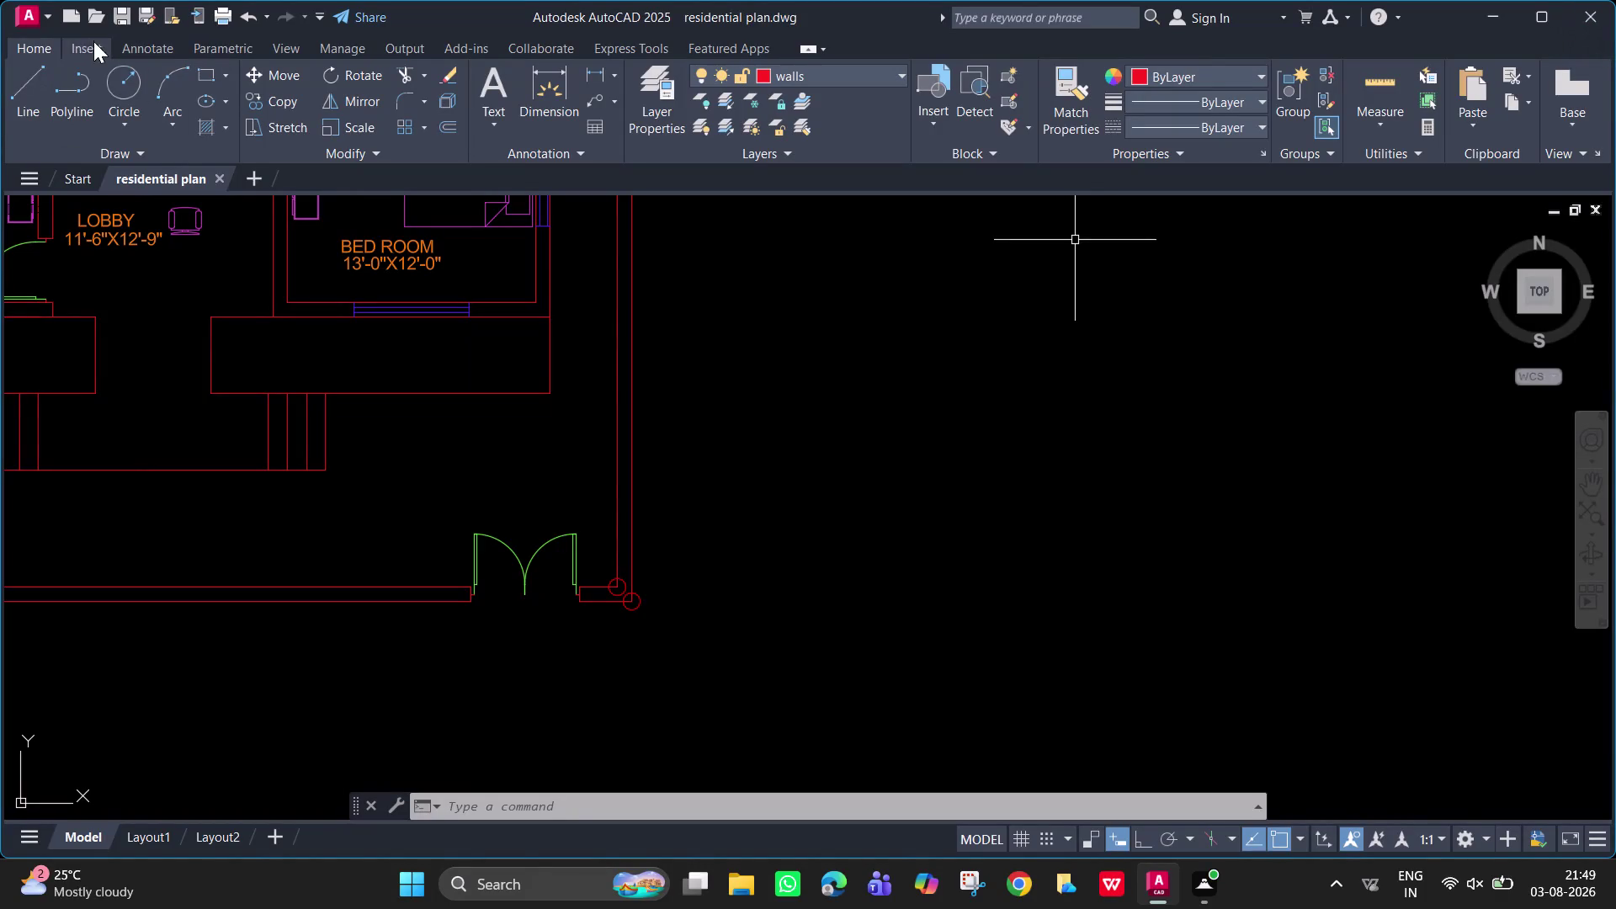
Open the 'residential plan' drawing again as a read-only copy in a new tab.
click(52, 21)
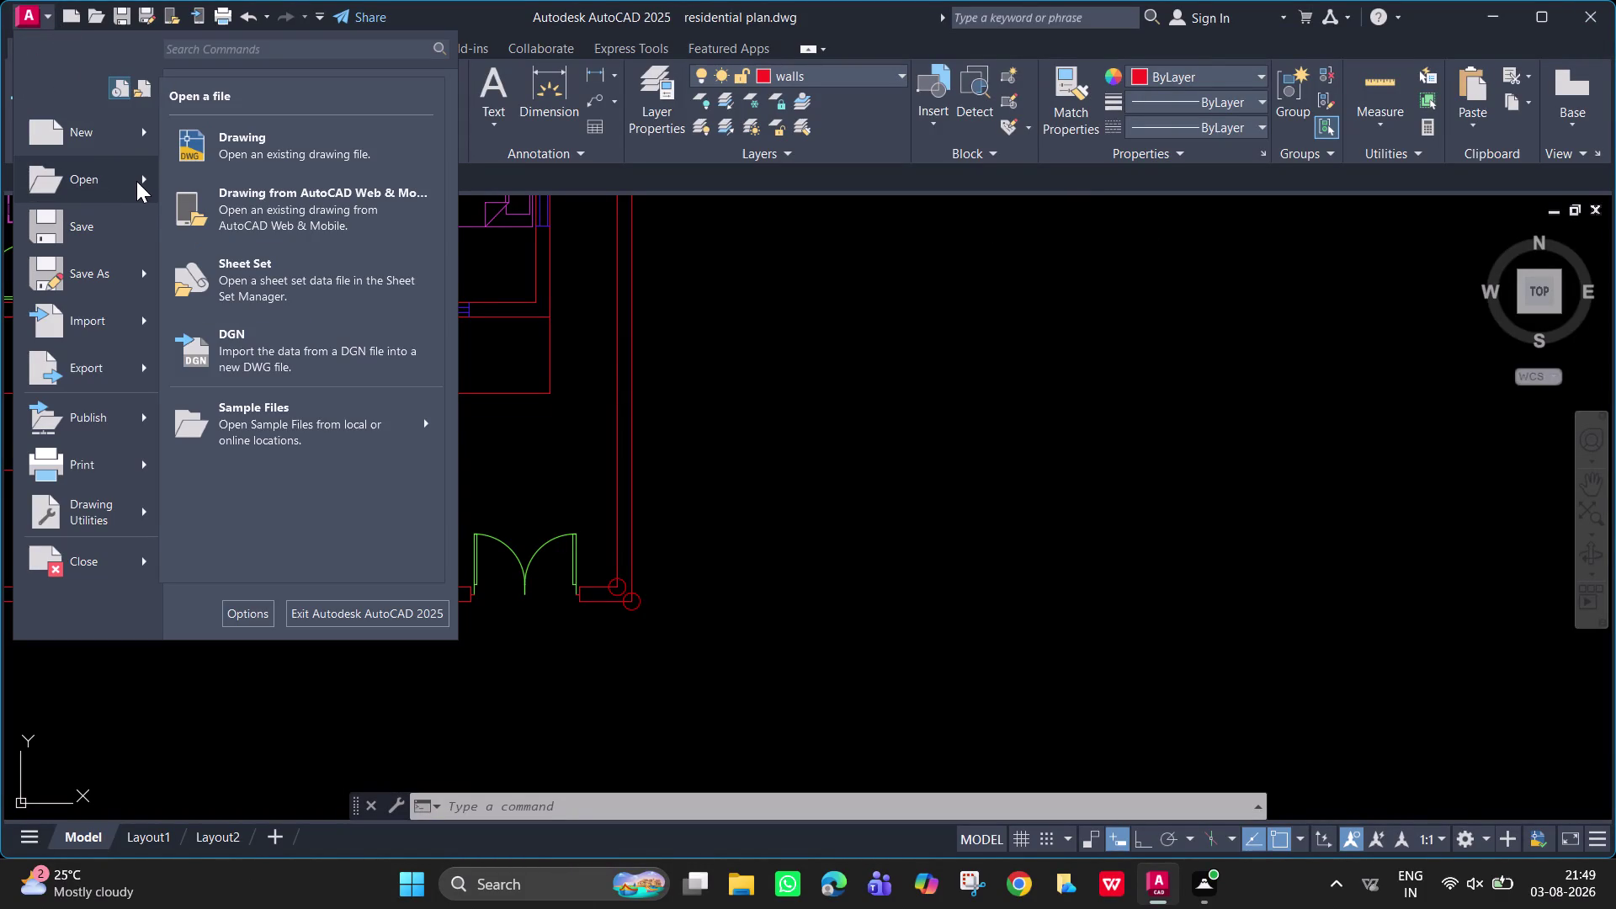
click(207, 139)
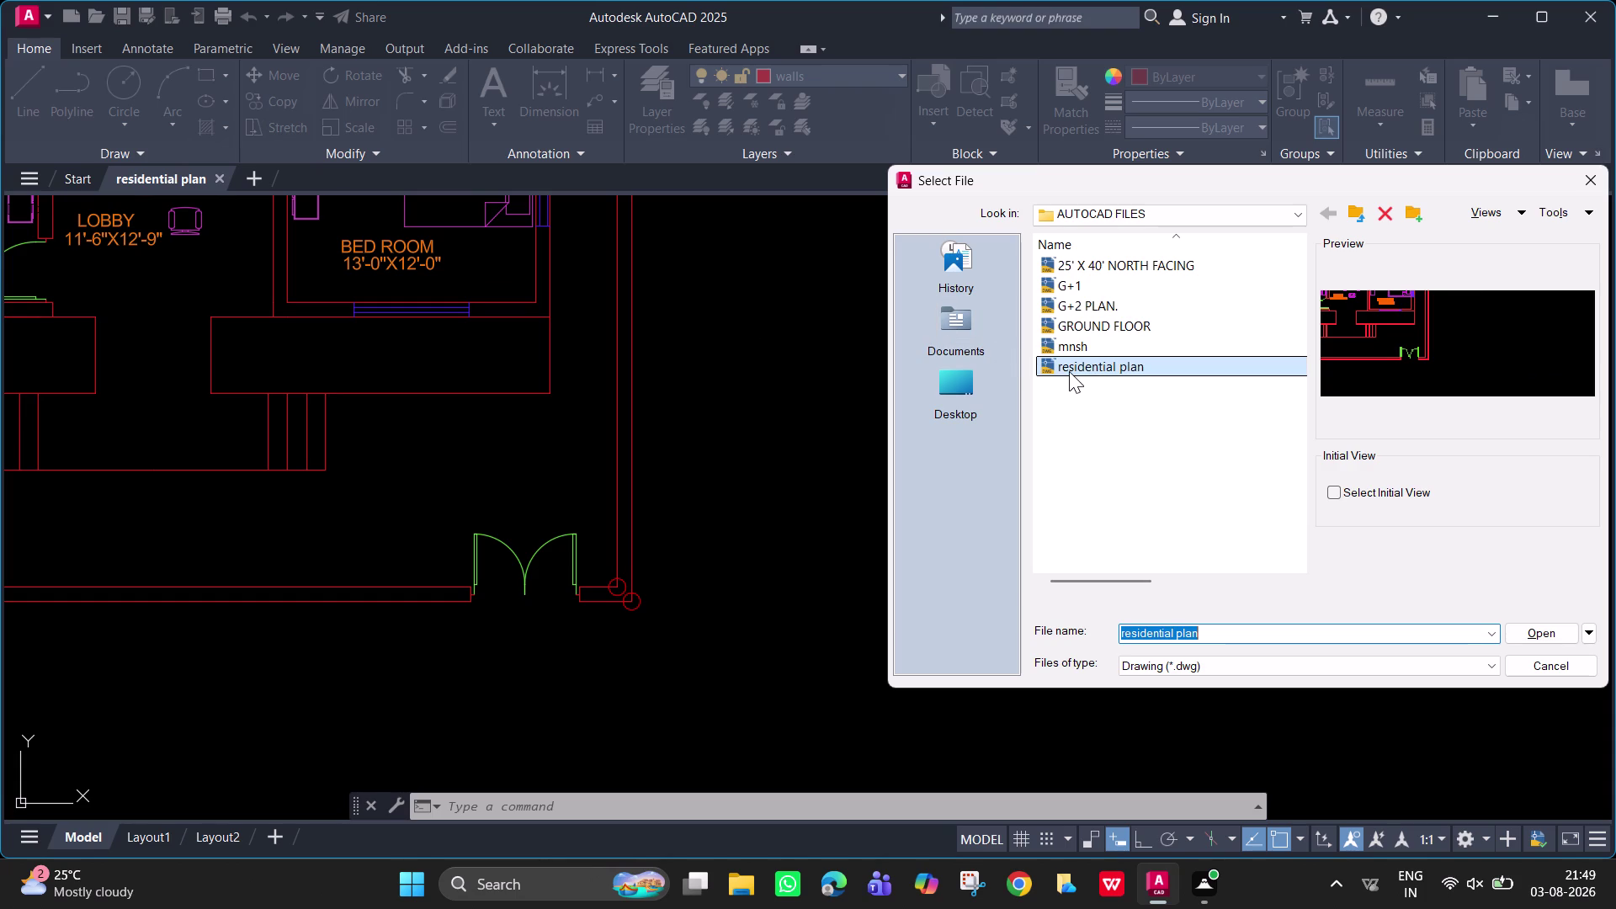
double_click(1069, 371)
click(913, 511)
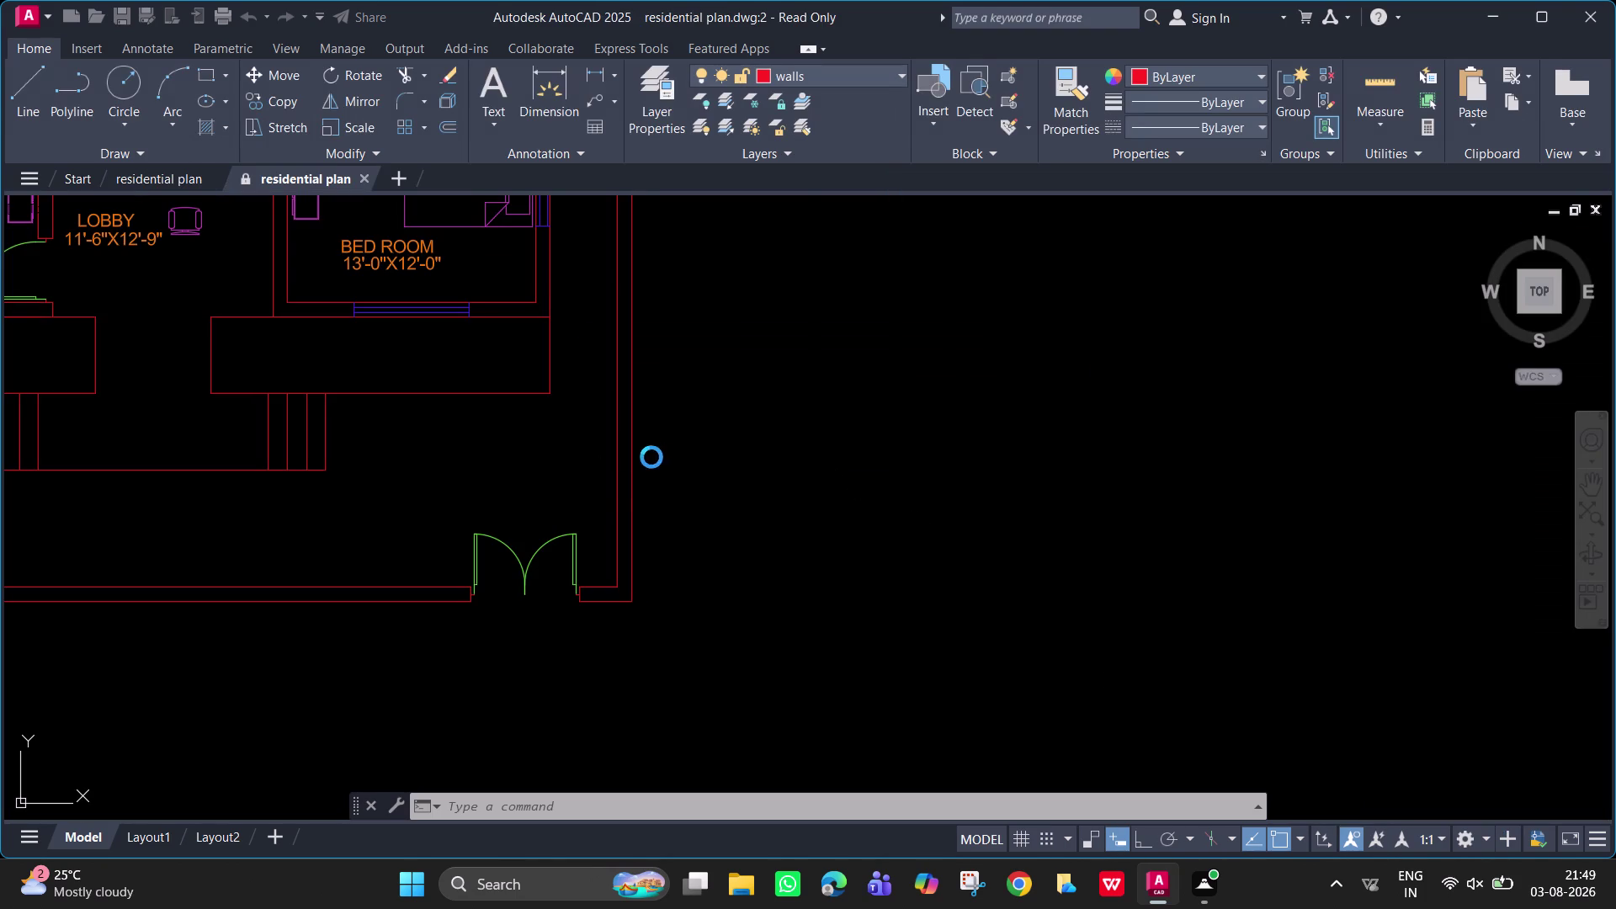
Zoom and pan to frame the three 12'-0"x8'-3" ROOM spaces at the plan's top.
scroll(down, 3)
middle_drag(557, 497, 722, 710)
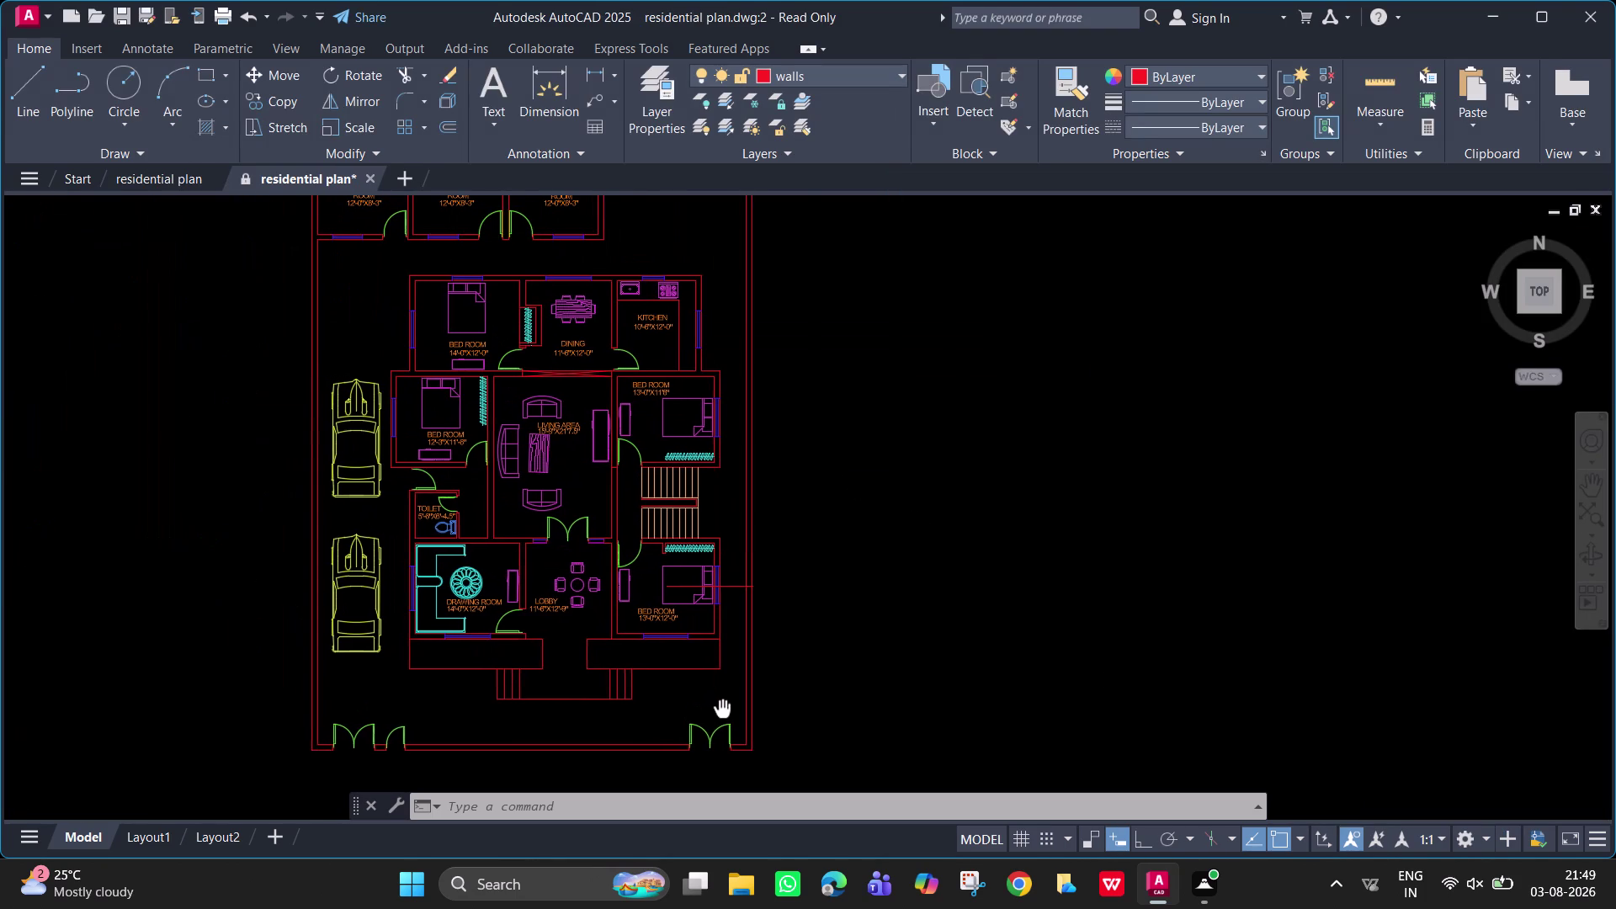
middle_drag(722, 710, 727, 743)
middle_drag(669, 623, 648, 573)
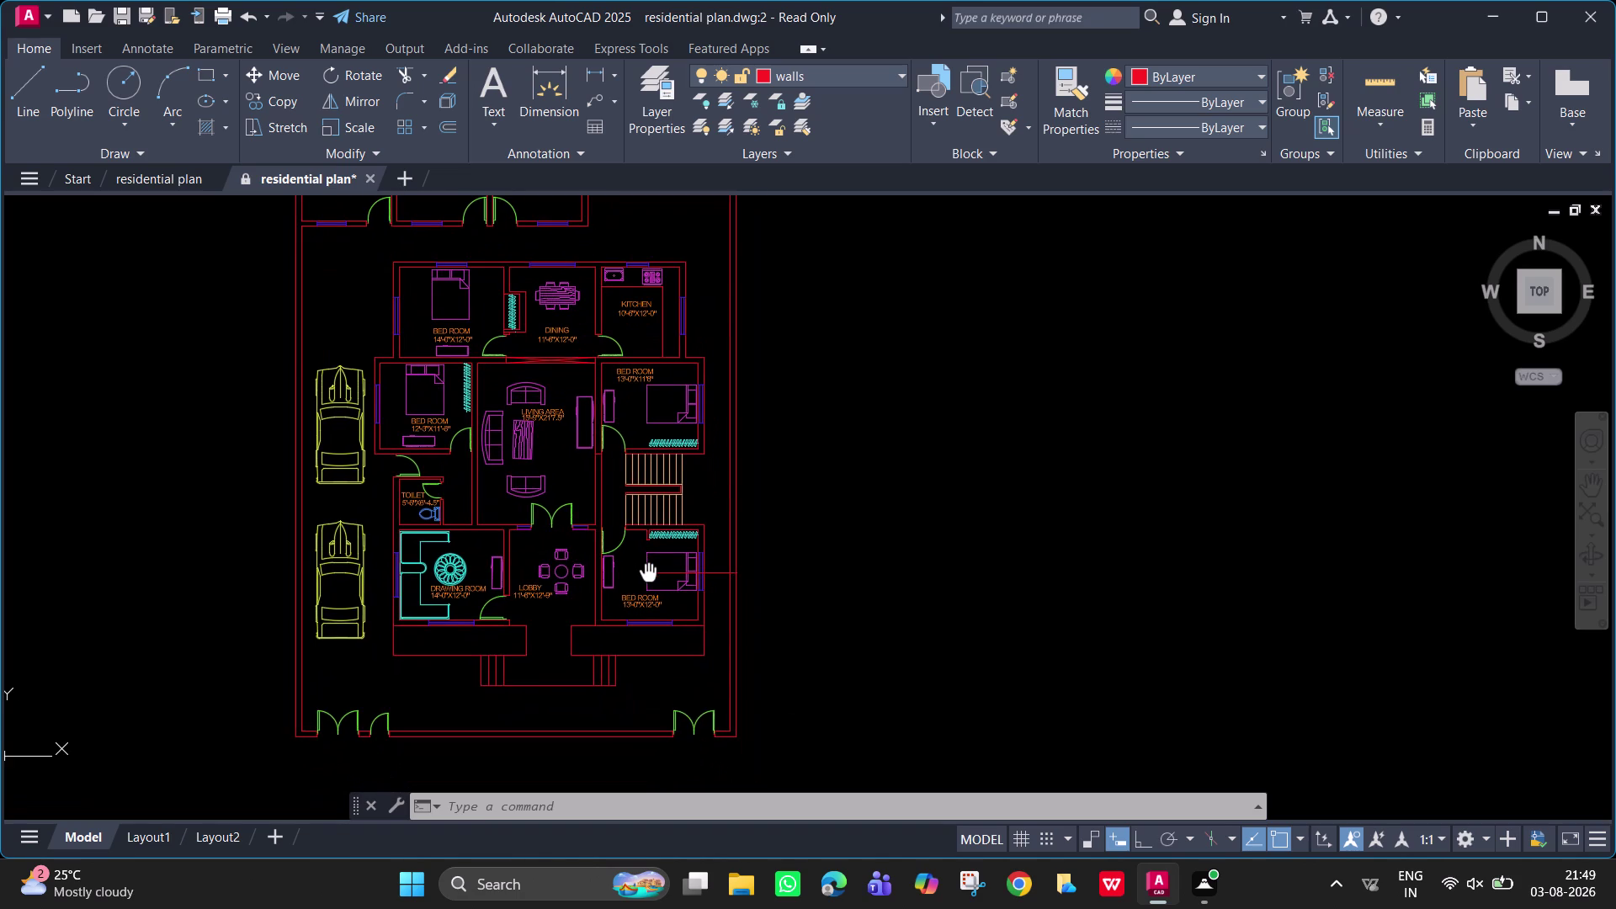
middle_drag(648, 573, 782, 716)
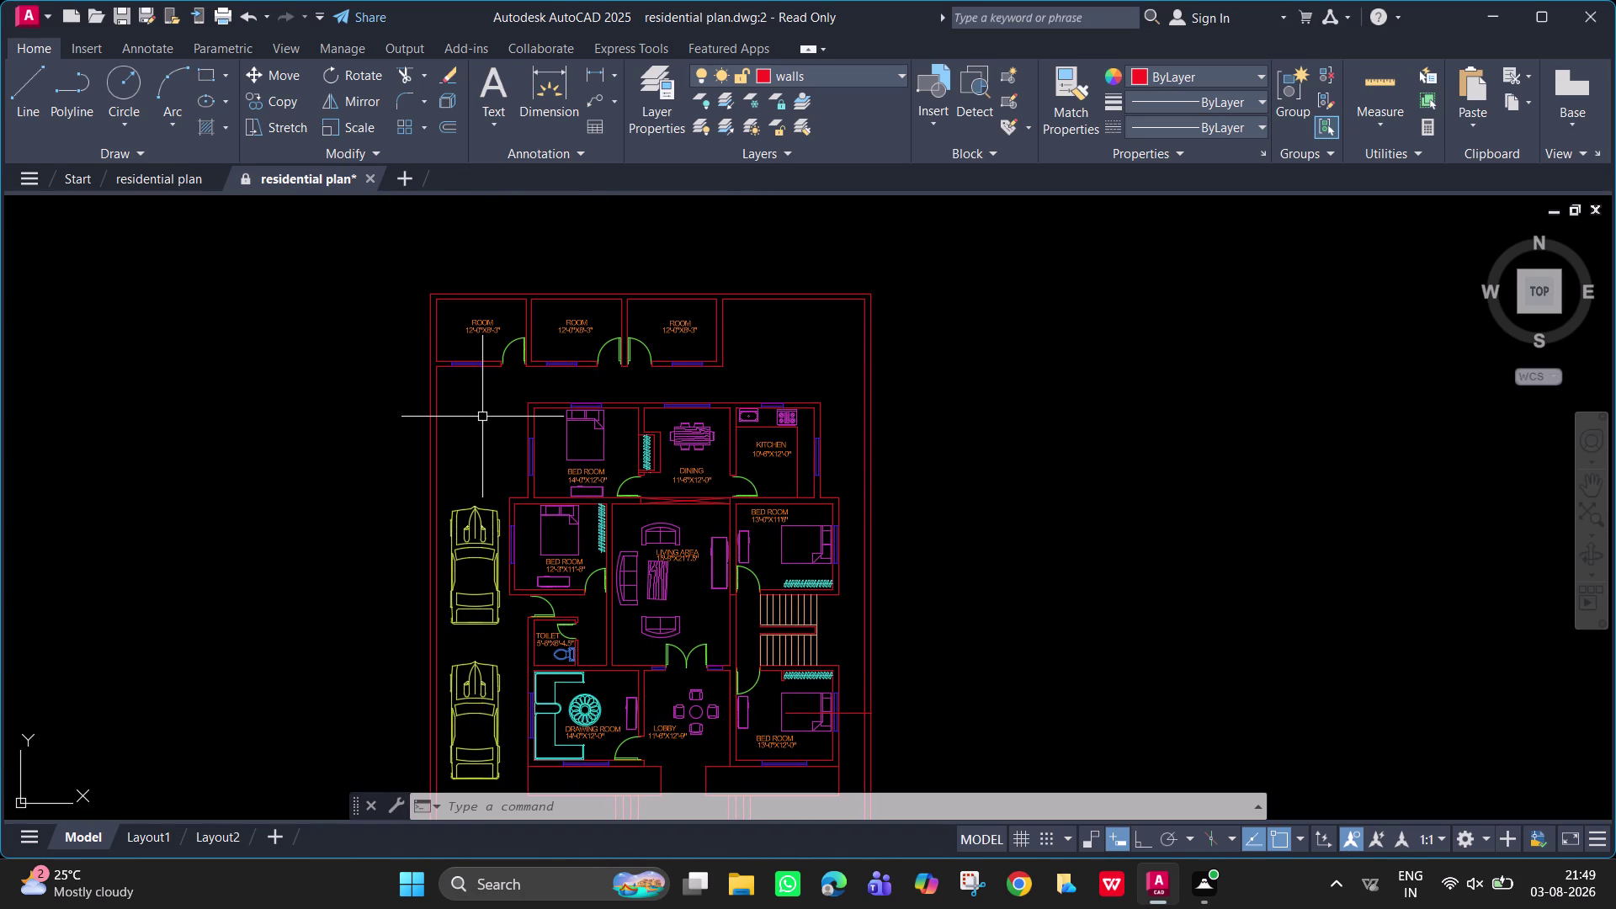
middle_drag(529, 391, 468, 236)
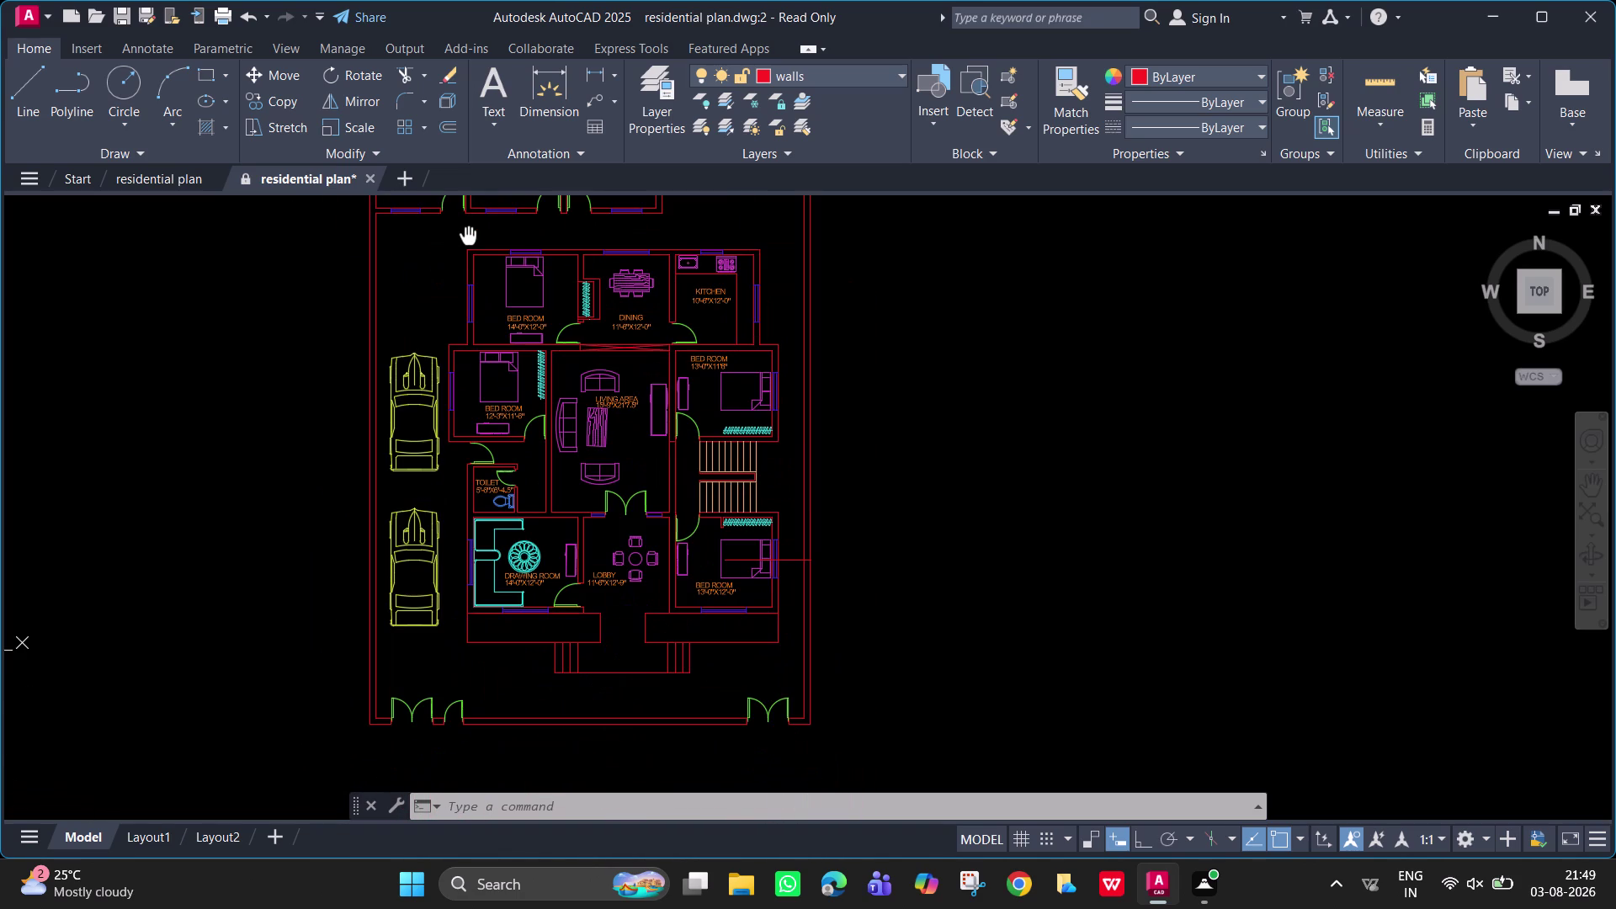
middle_drag(468, 236, 636, 468)
scroll(up, 3)
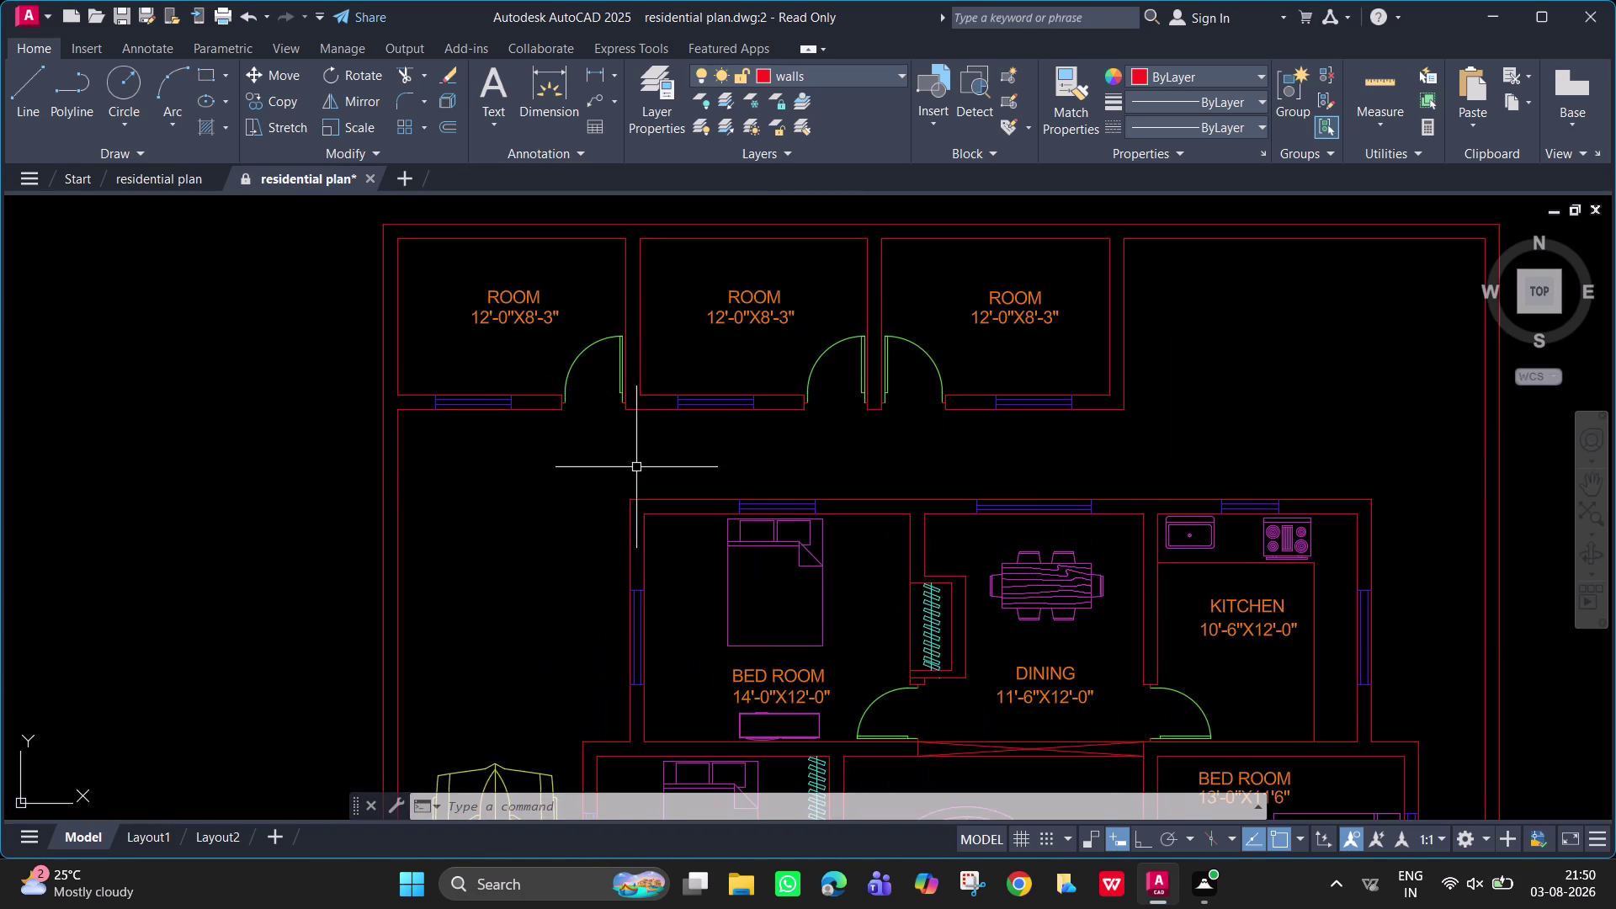
middle_drag(636, 467, 698, 498)
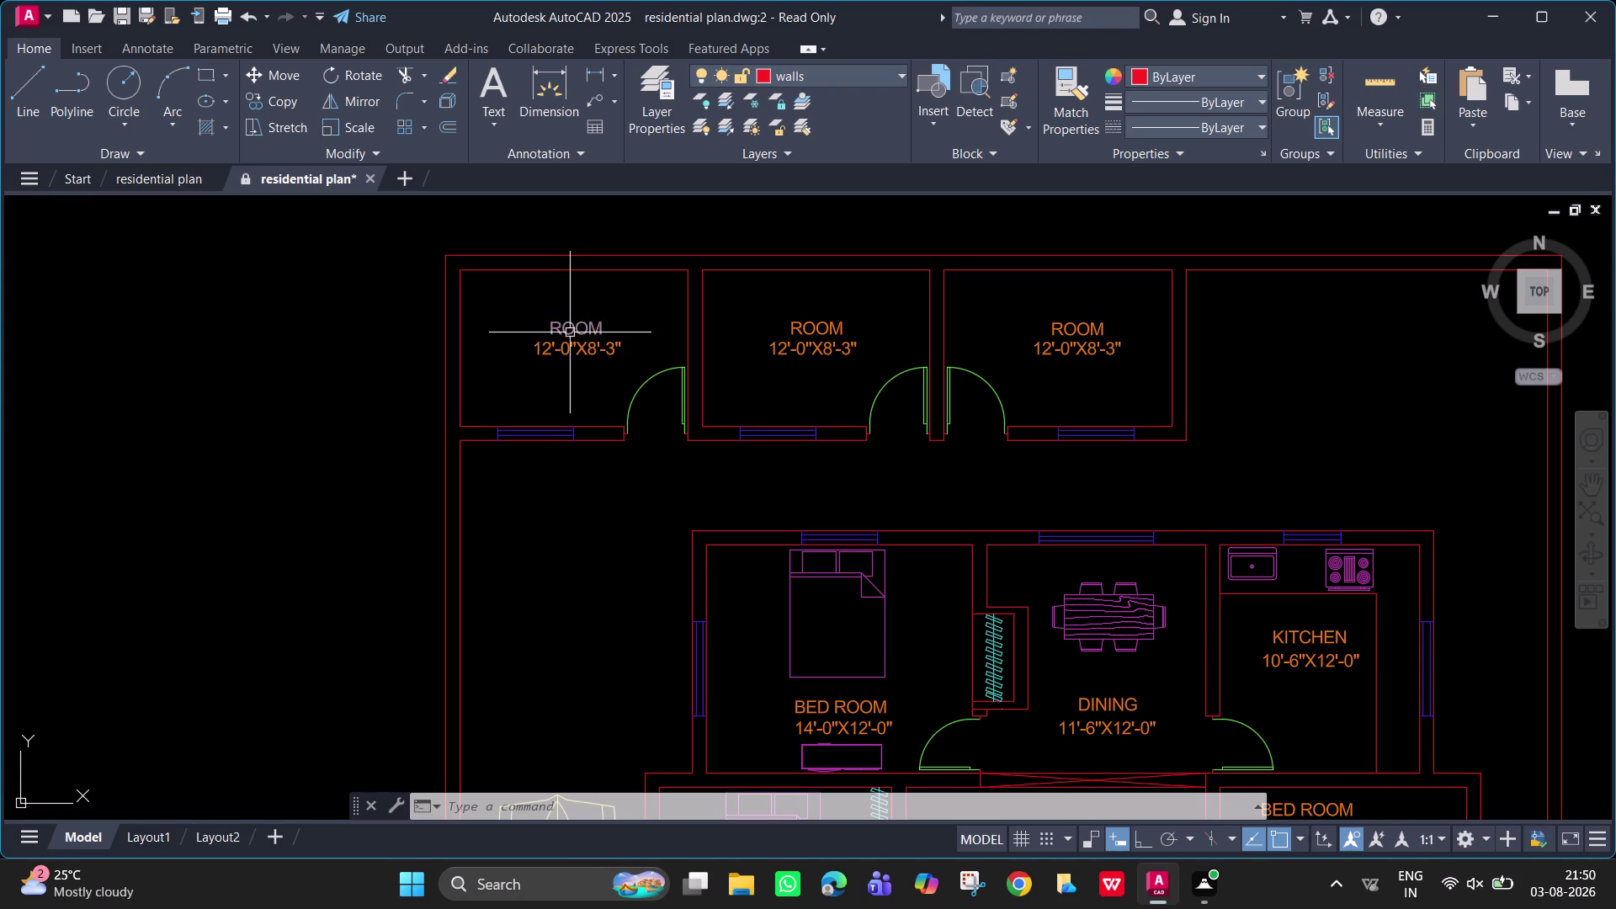
Copy the top-left ROOM label to a spot left of the top rooms.
click(572, 333)
text(CO)
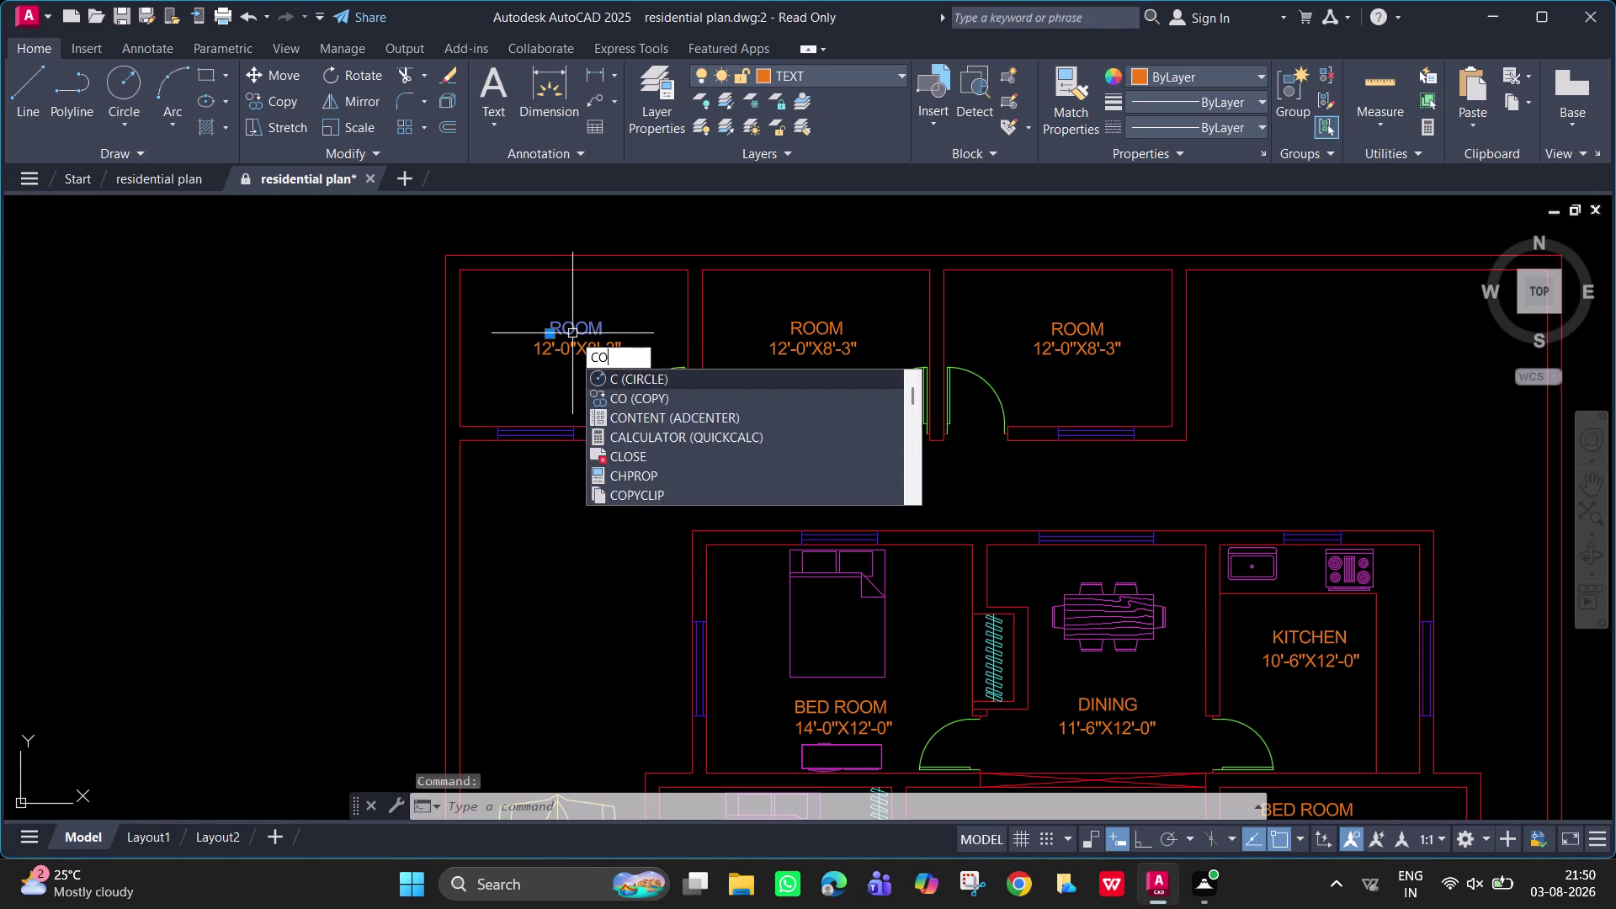
key(space)
click(572, 333)
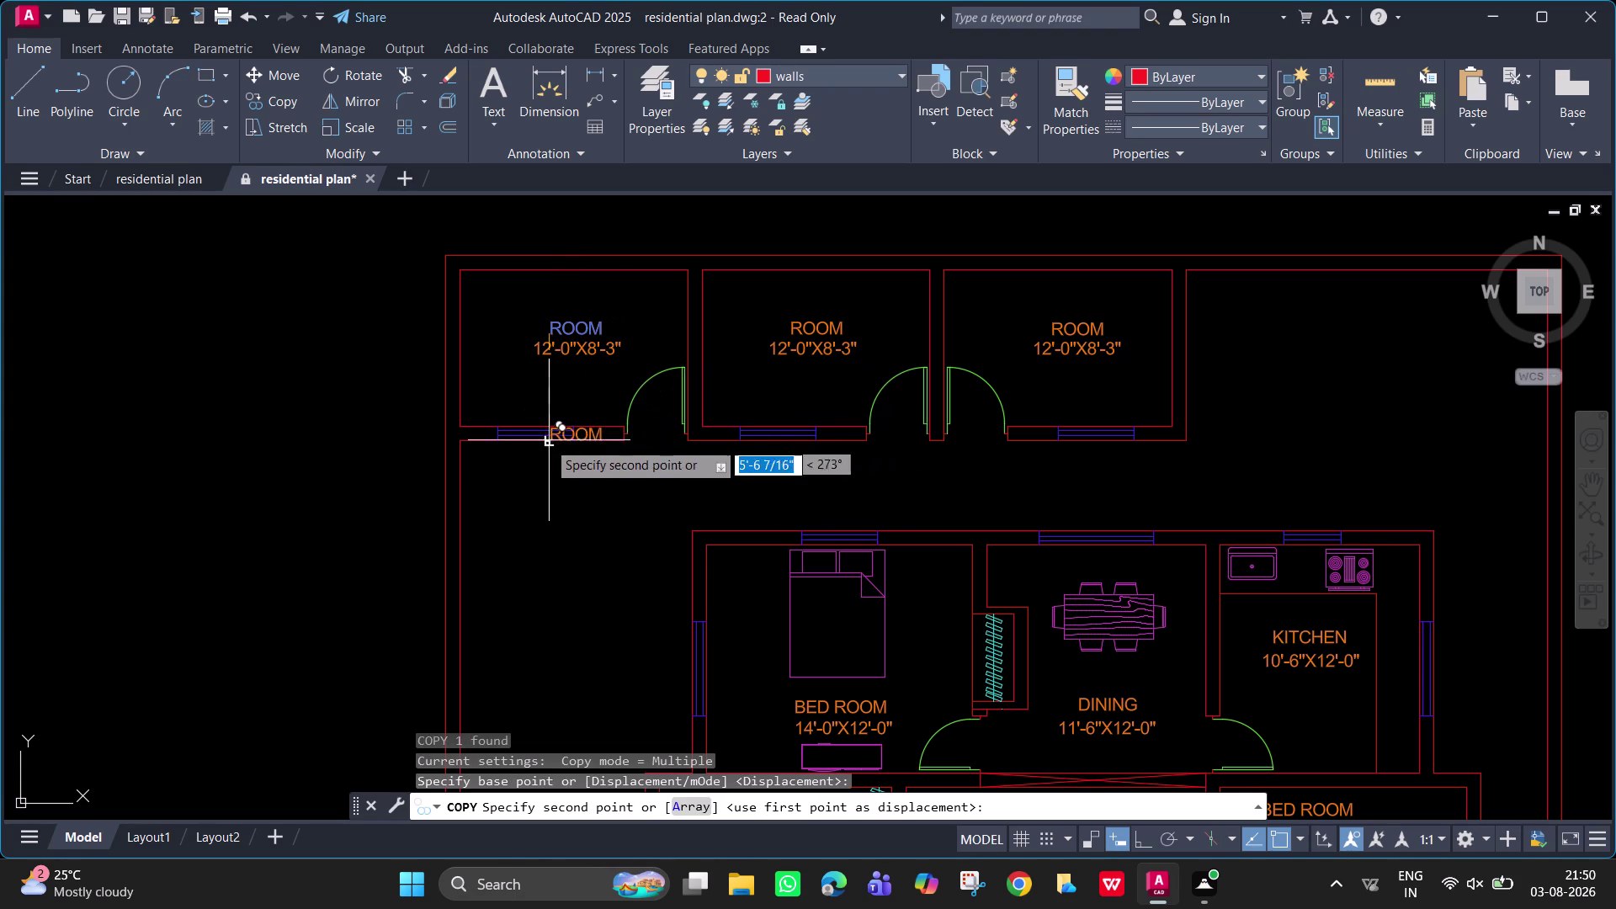
click(369, 452)
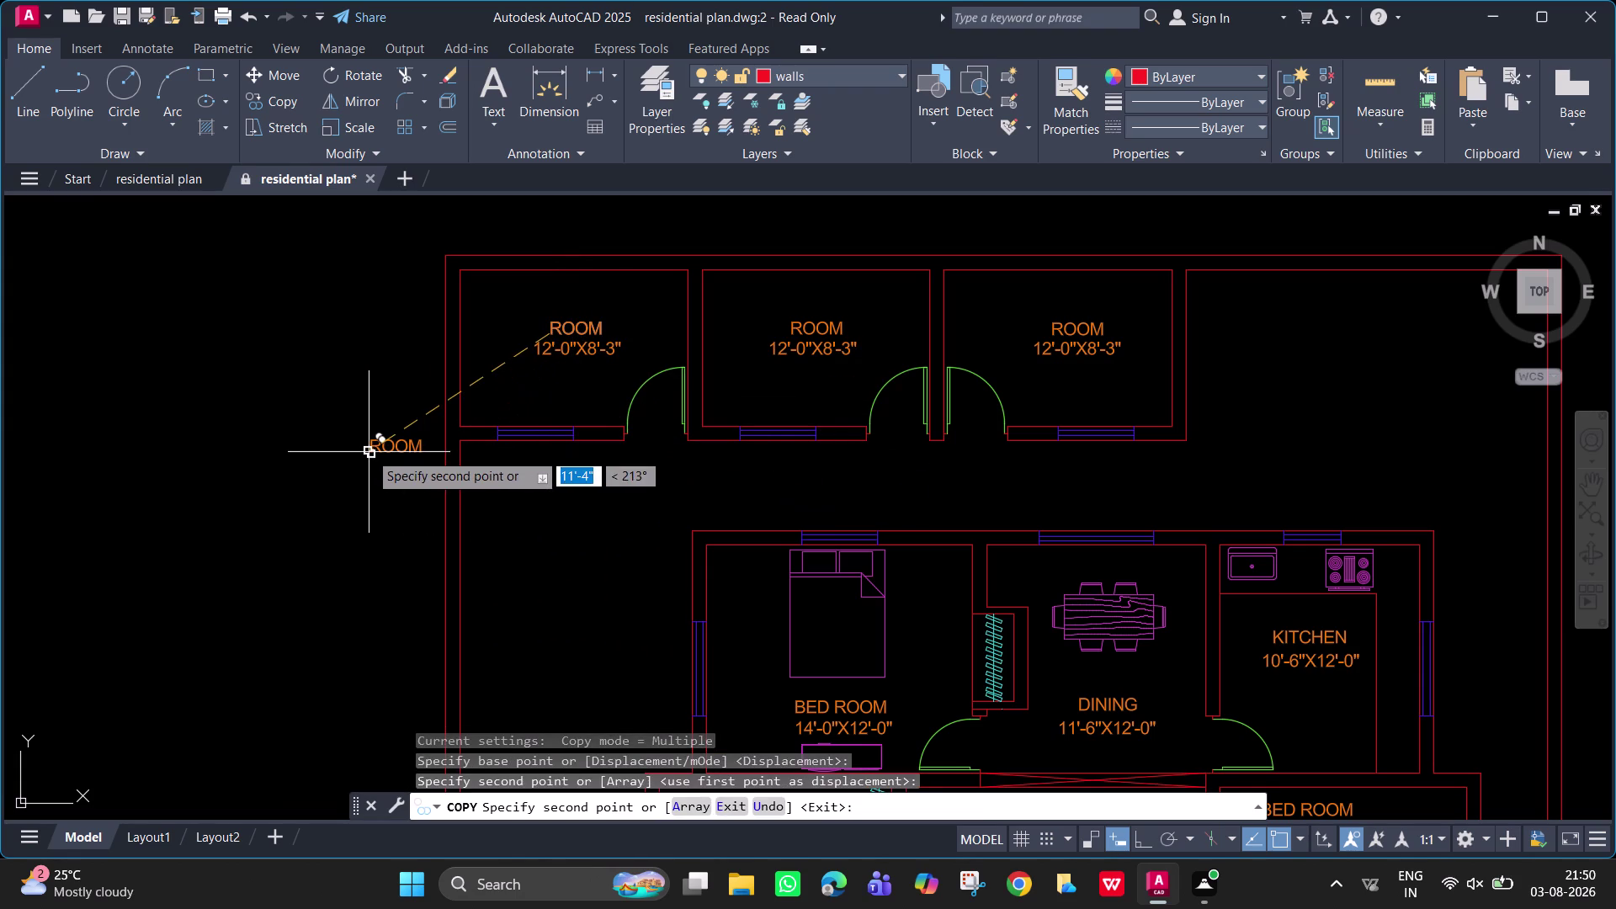
key(Escape)
Change the copied label's text to D2.
double_click(390, 454)
key(BackSpace)
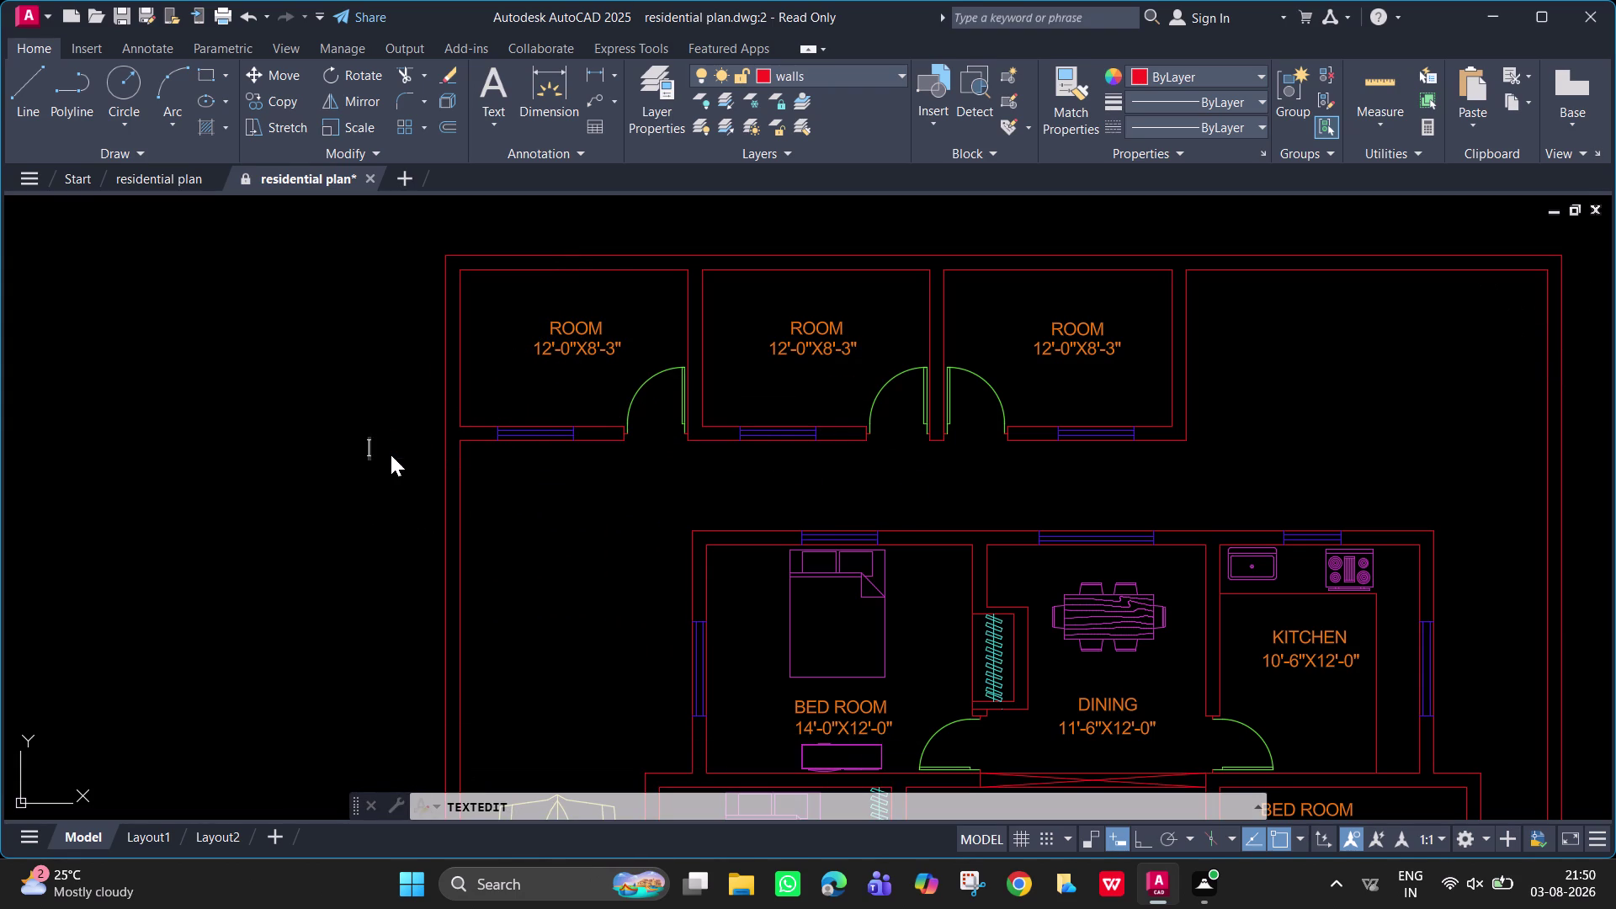
key(d)
key(2)
key(Return)
key(Return)
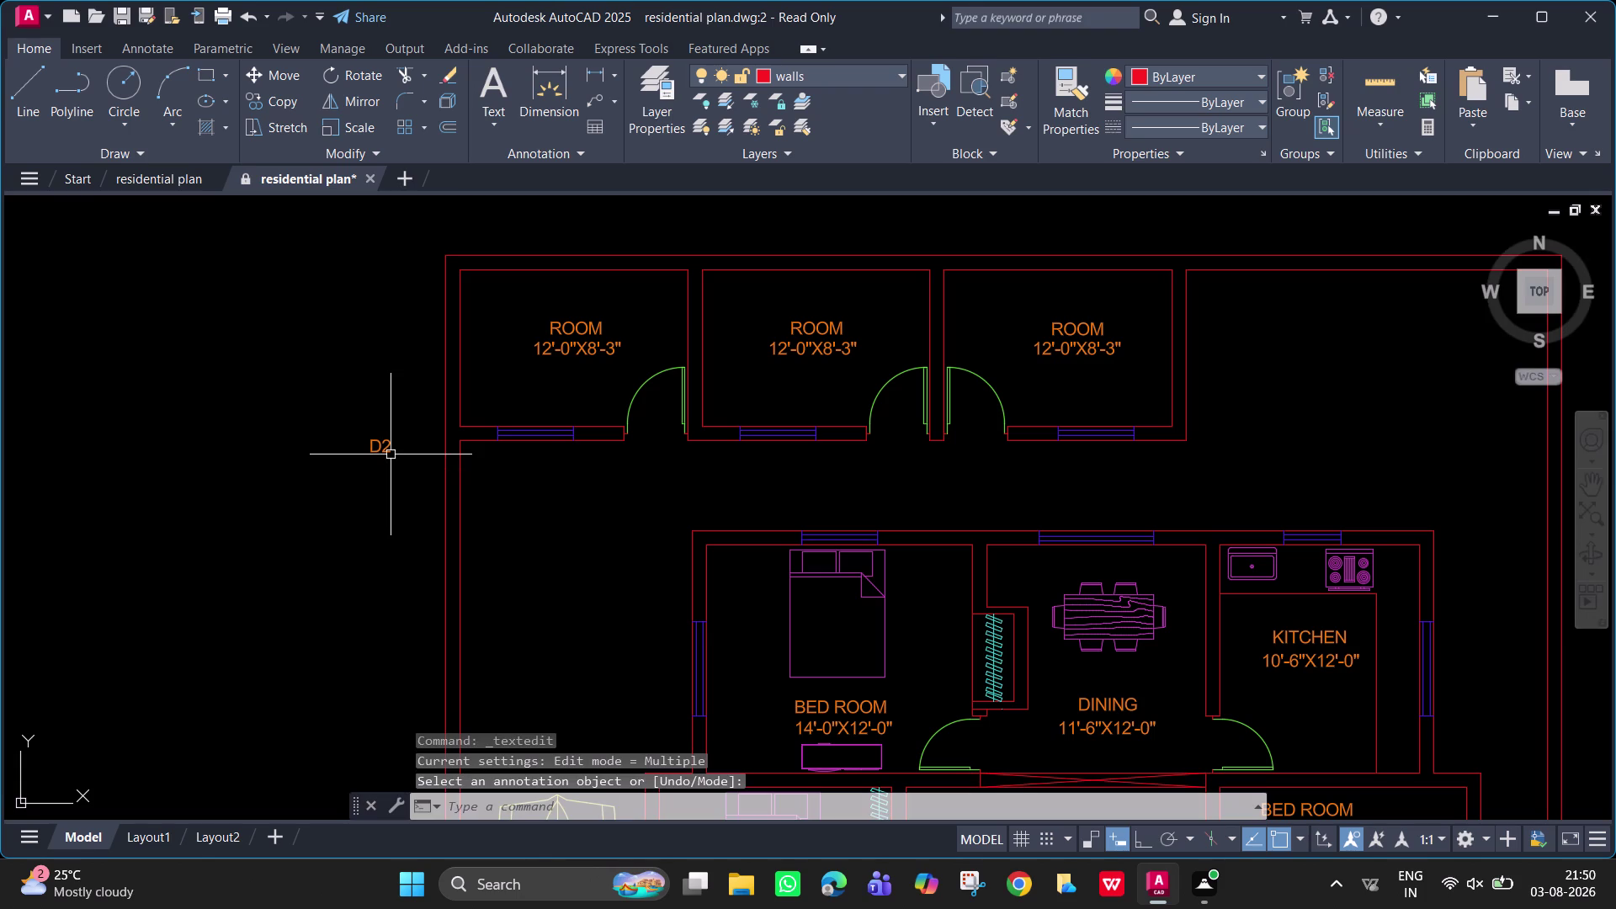
click(386, 452)
key(space)
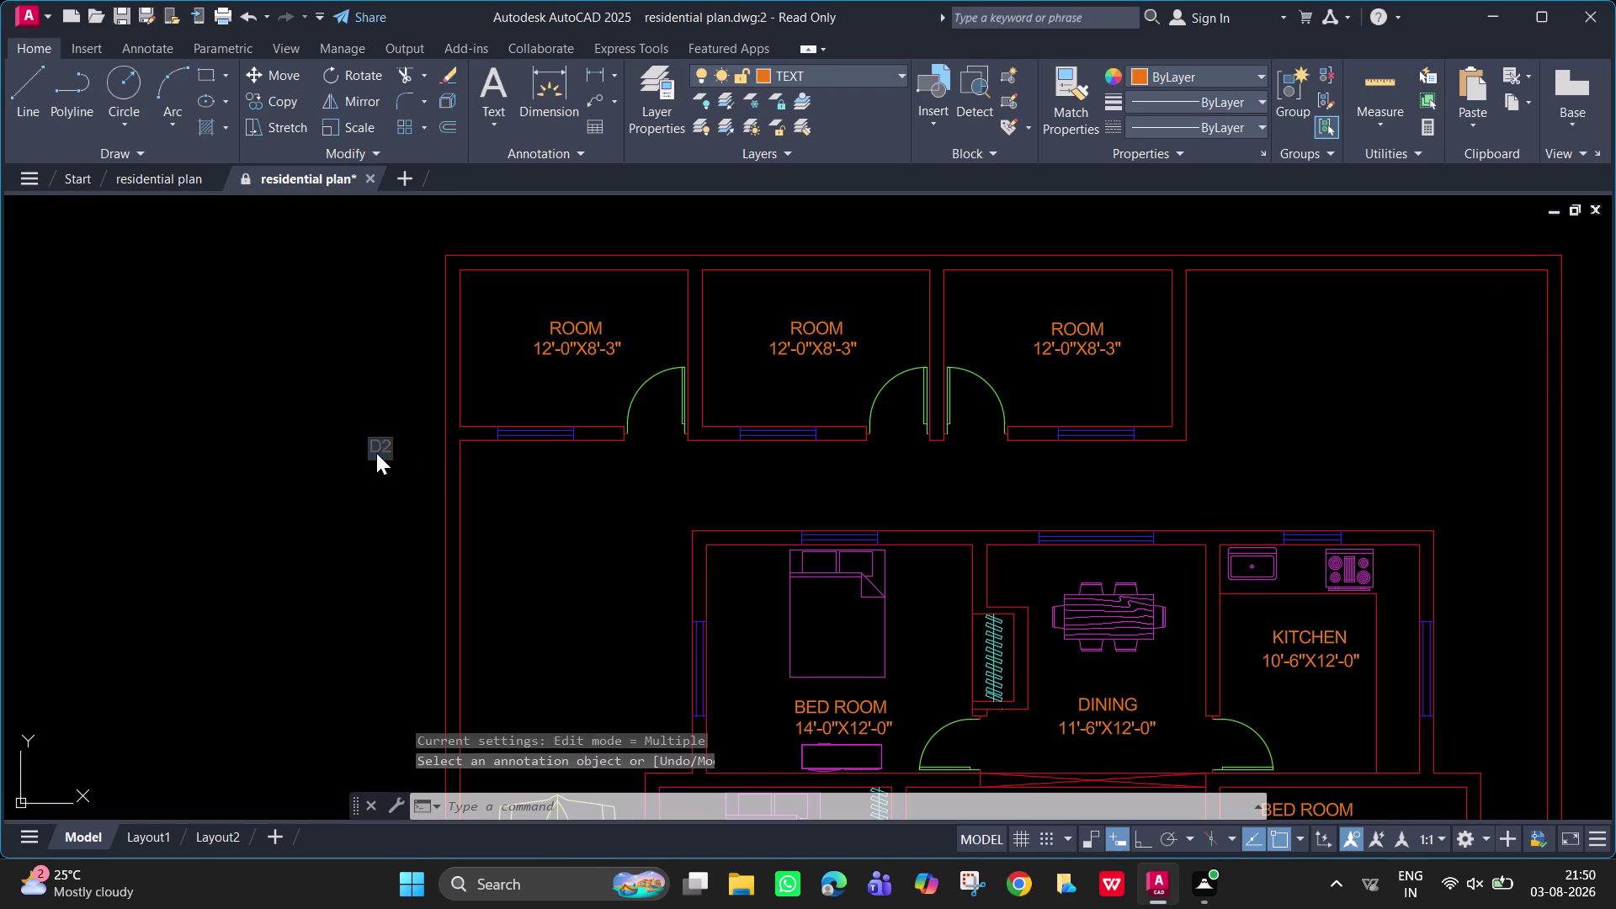
key(Escape)
key(Escape)
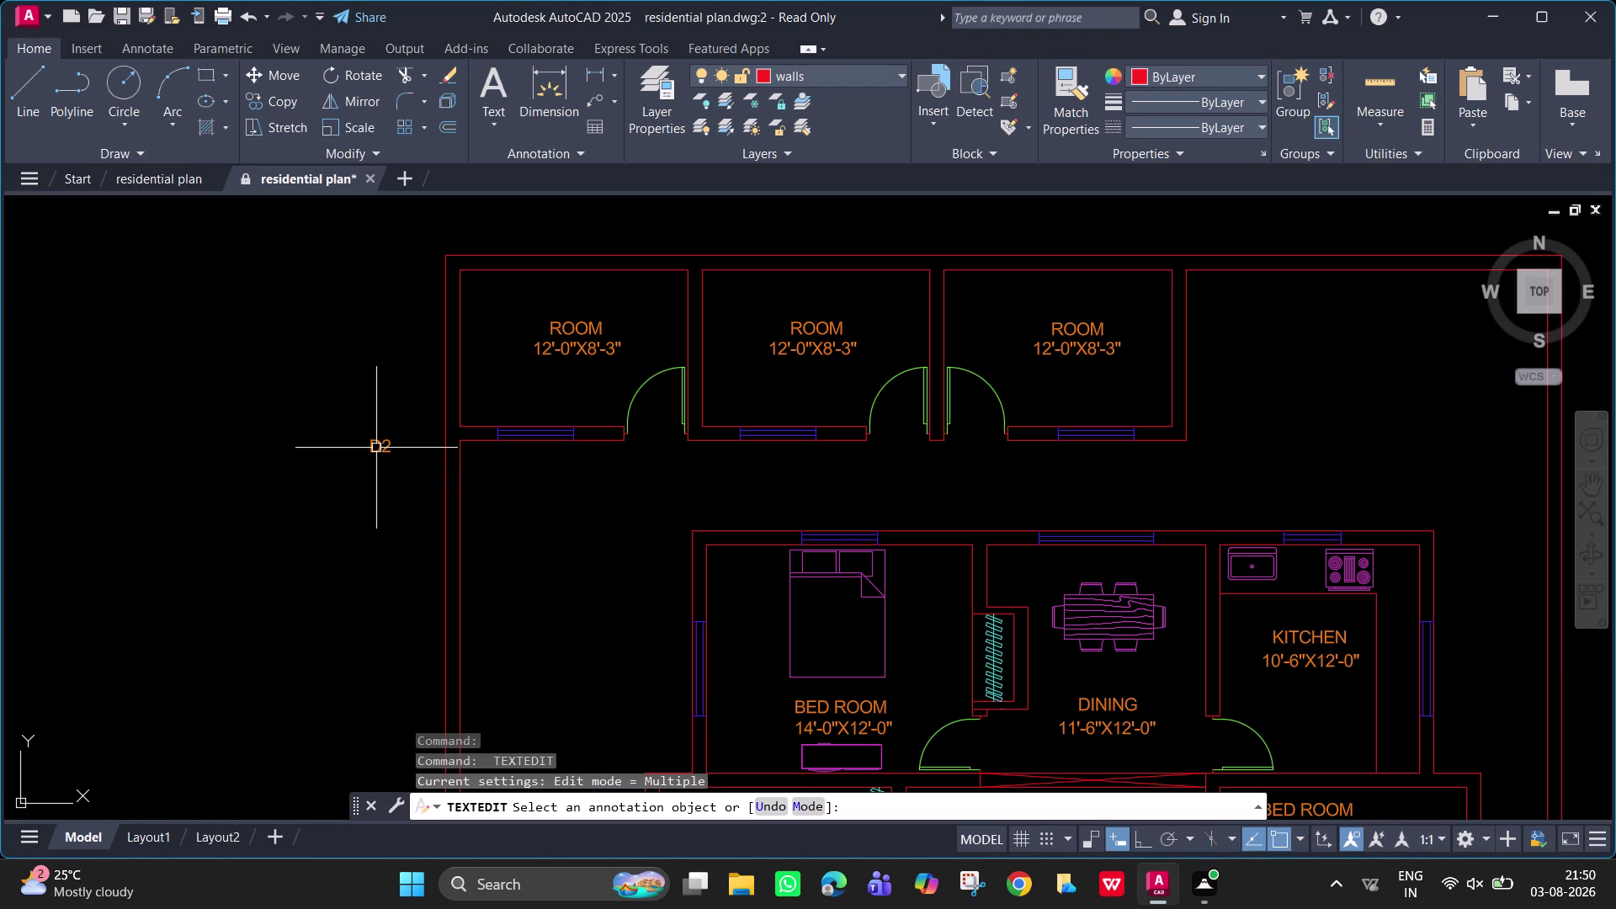
text(CO)
key(Return)
Copy the D2 tag to the doors of the three top rooms.
click(376, 447)
key(space)
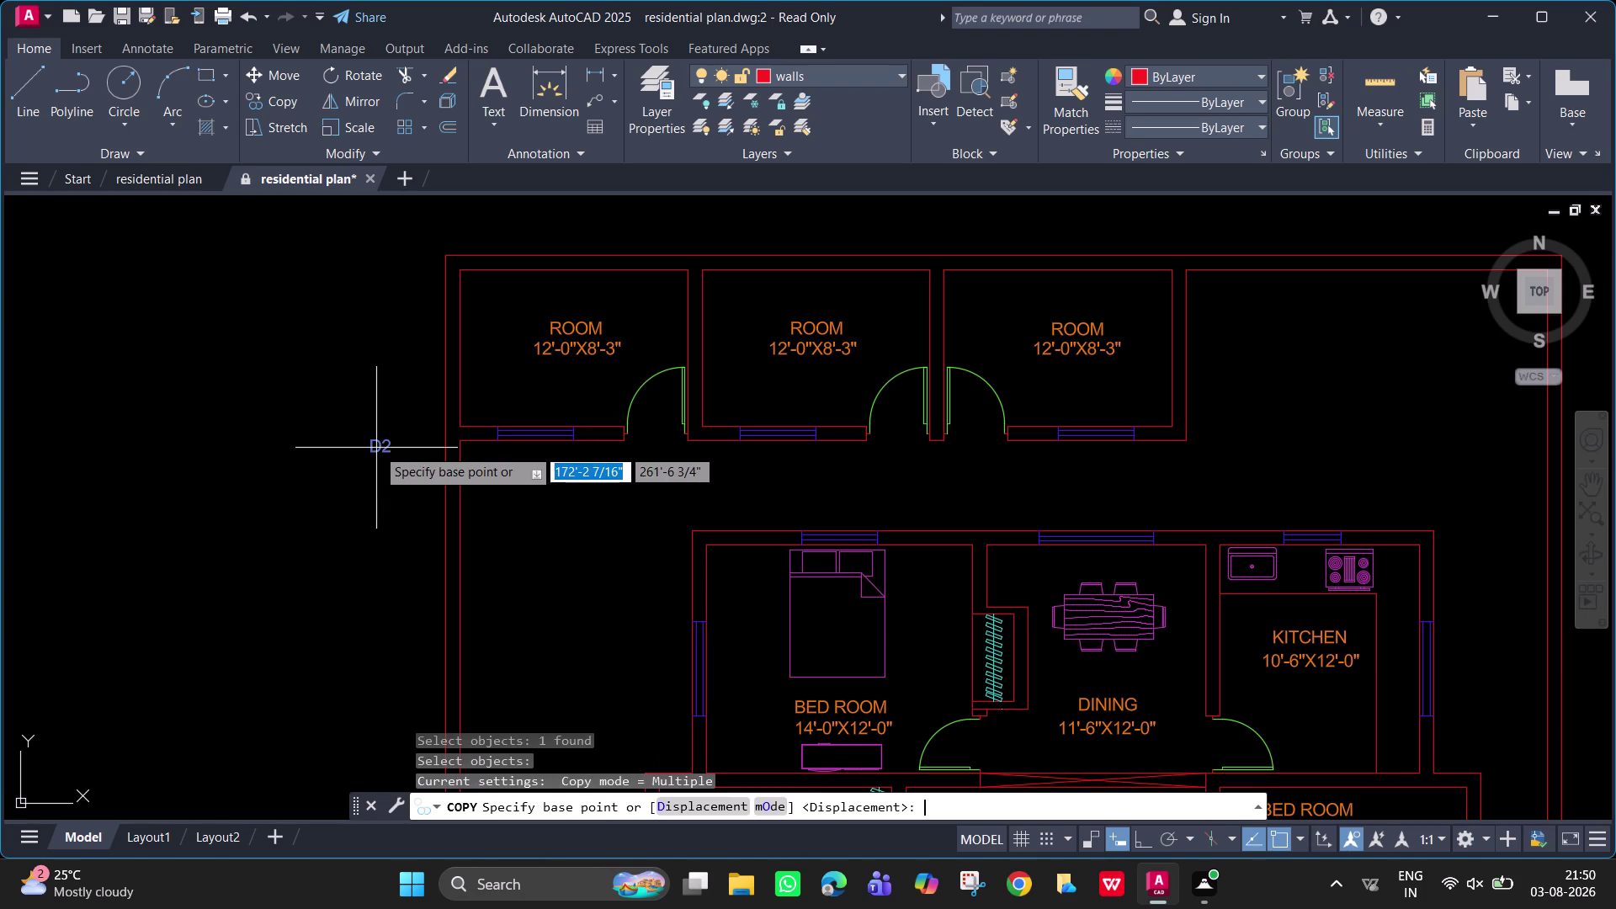
click(376, 447)
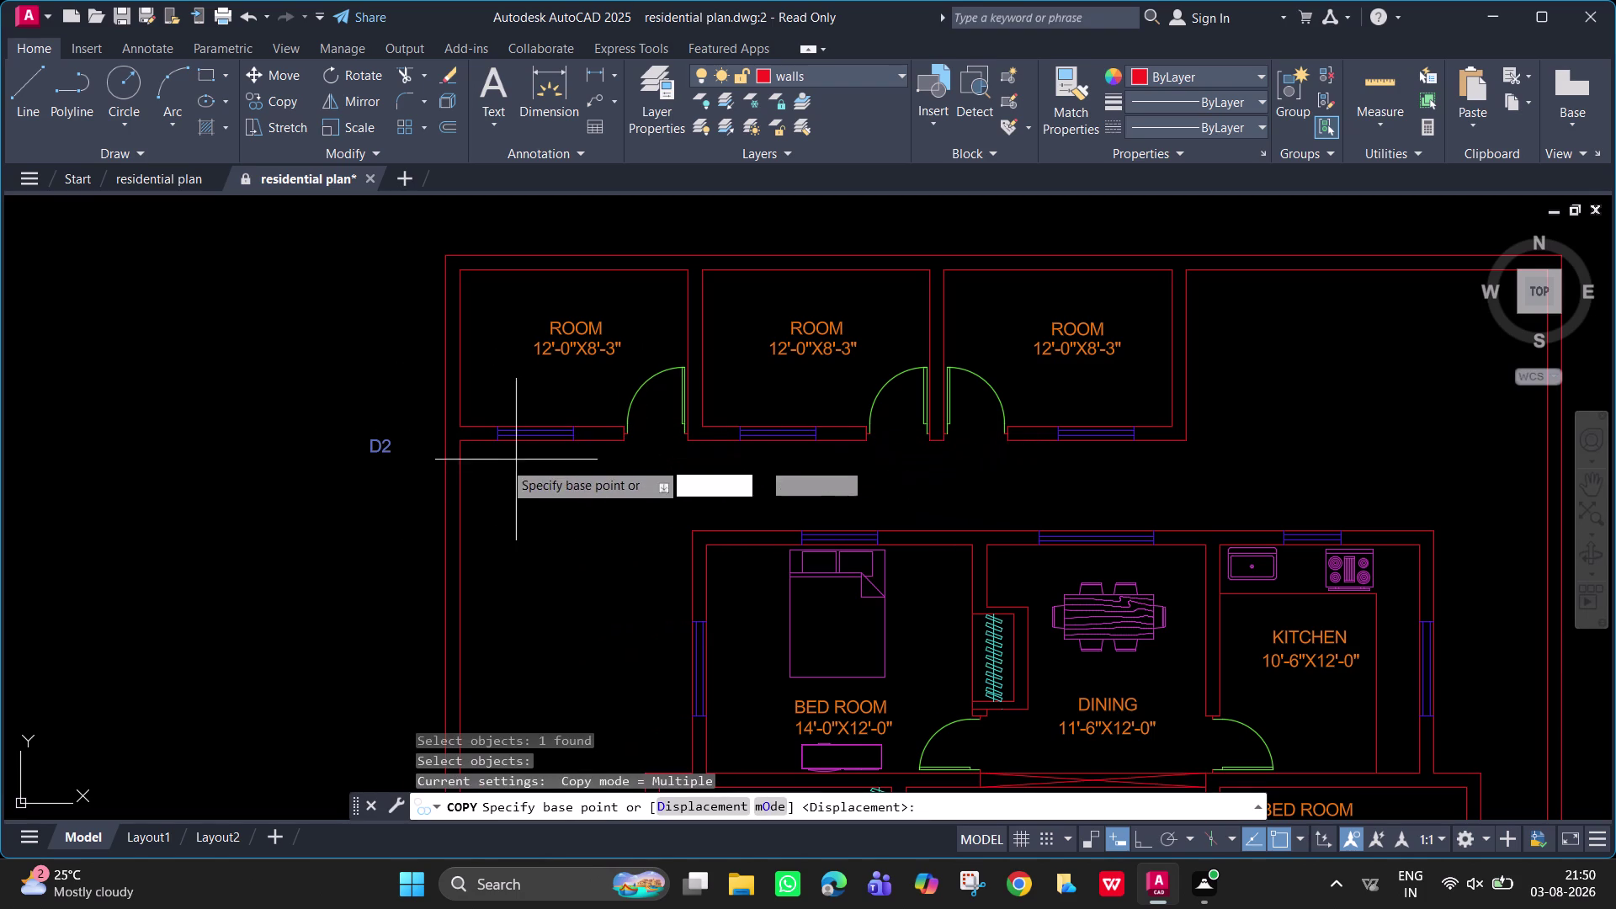
click(382, 449)
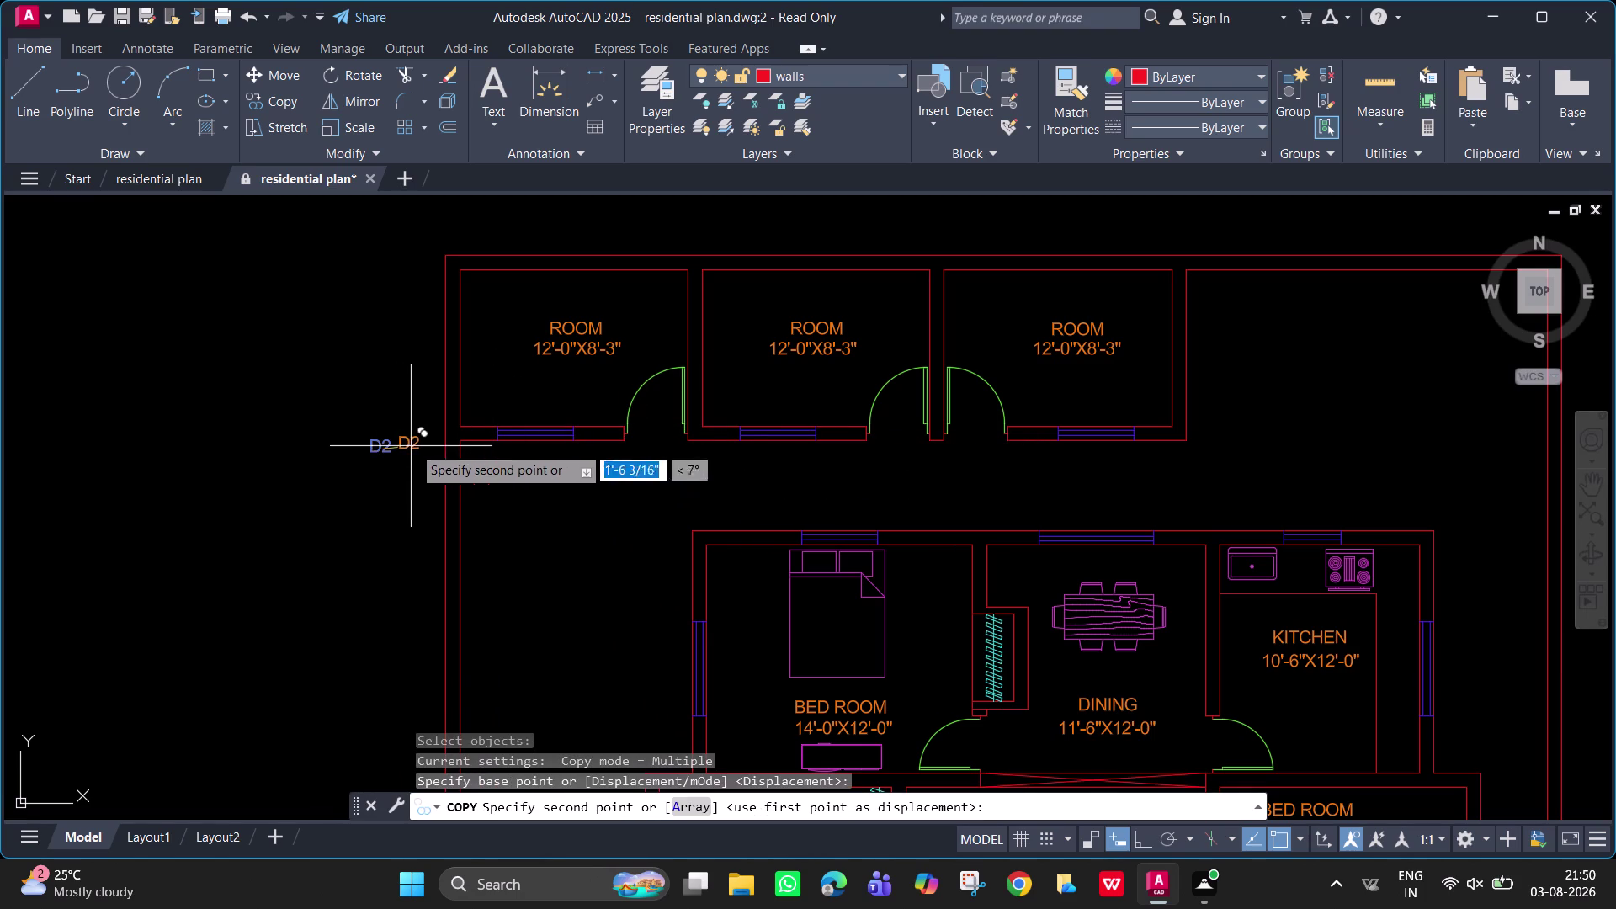
click(653, 435)
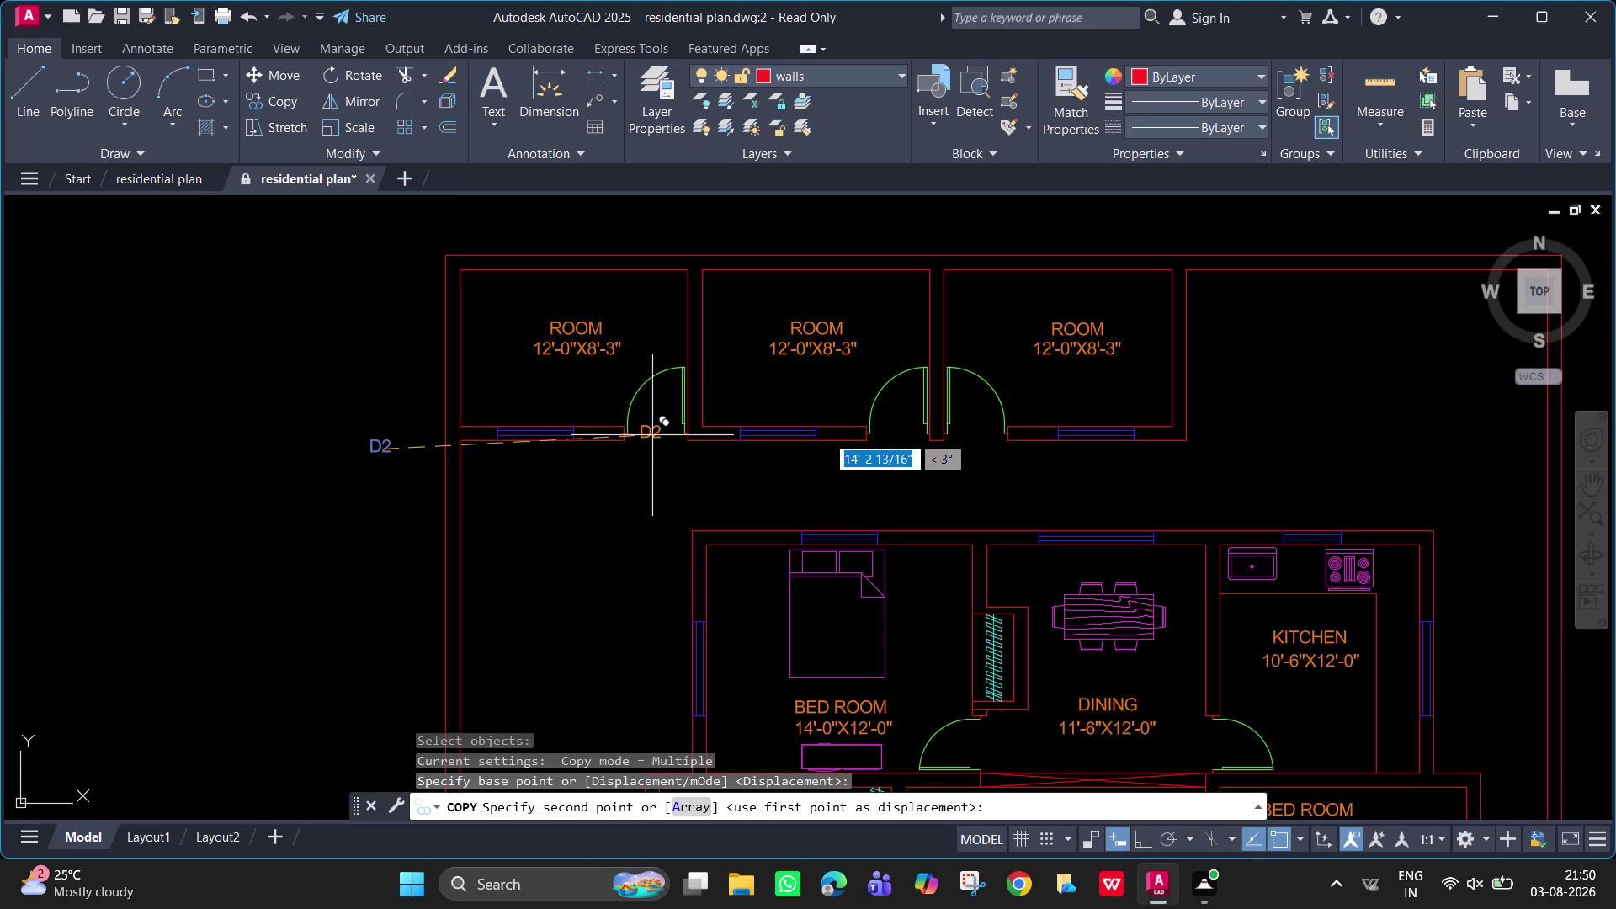
click(901, 439)
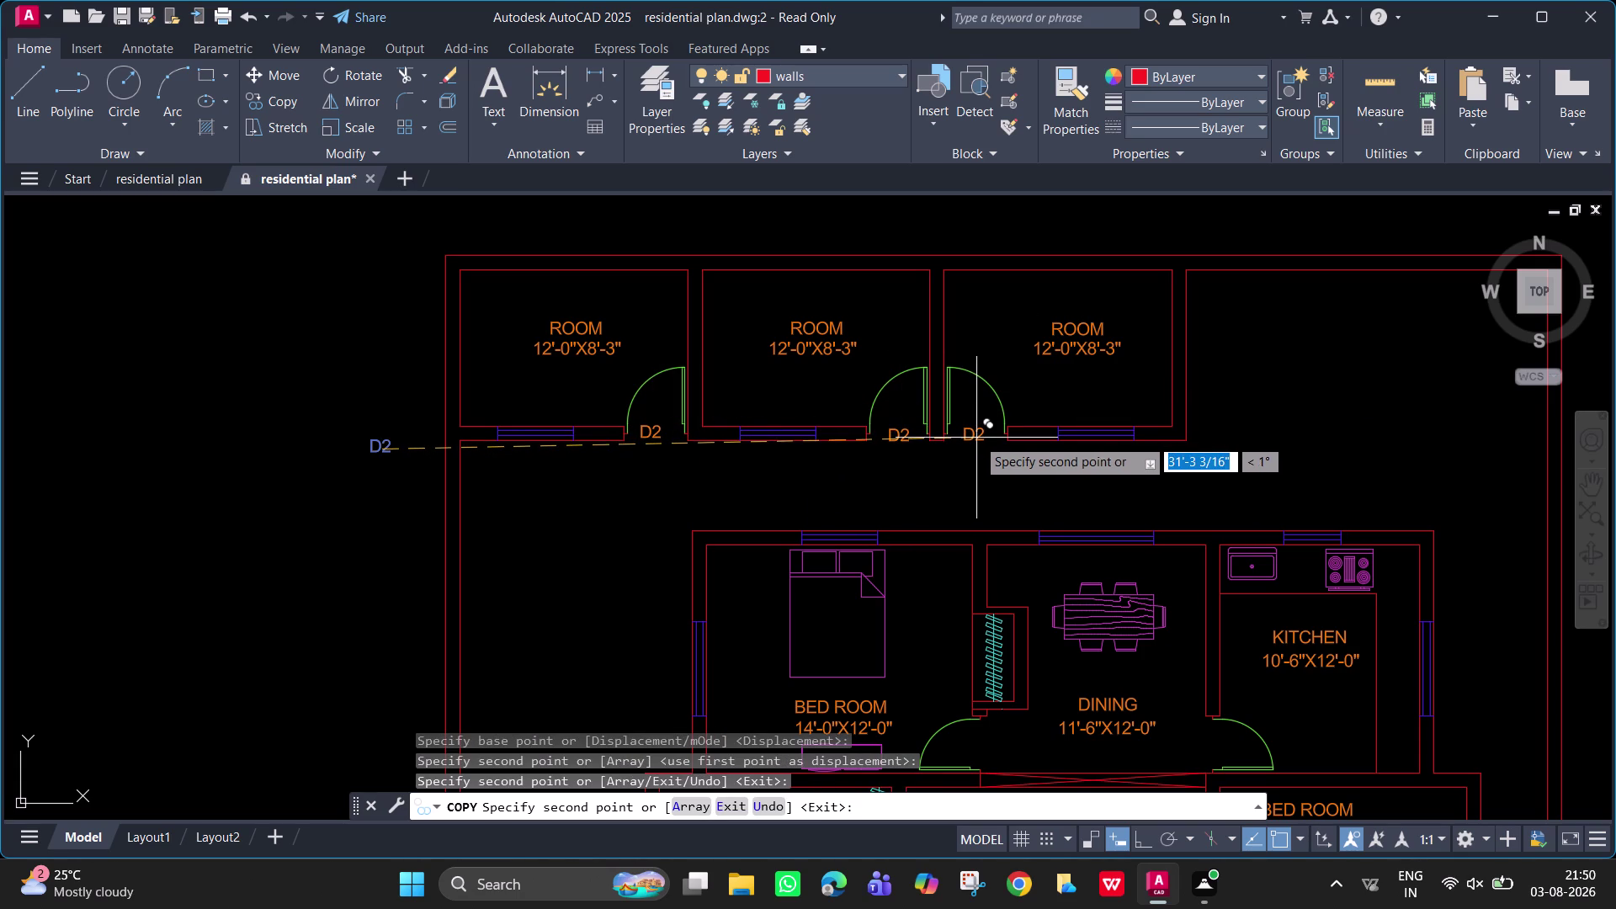
click(977, 439)
Place D2 tags at the bedroom, dining, toilet, main double and stair-side doors.
middle_drag(874, 596, 656, 382)
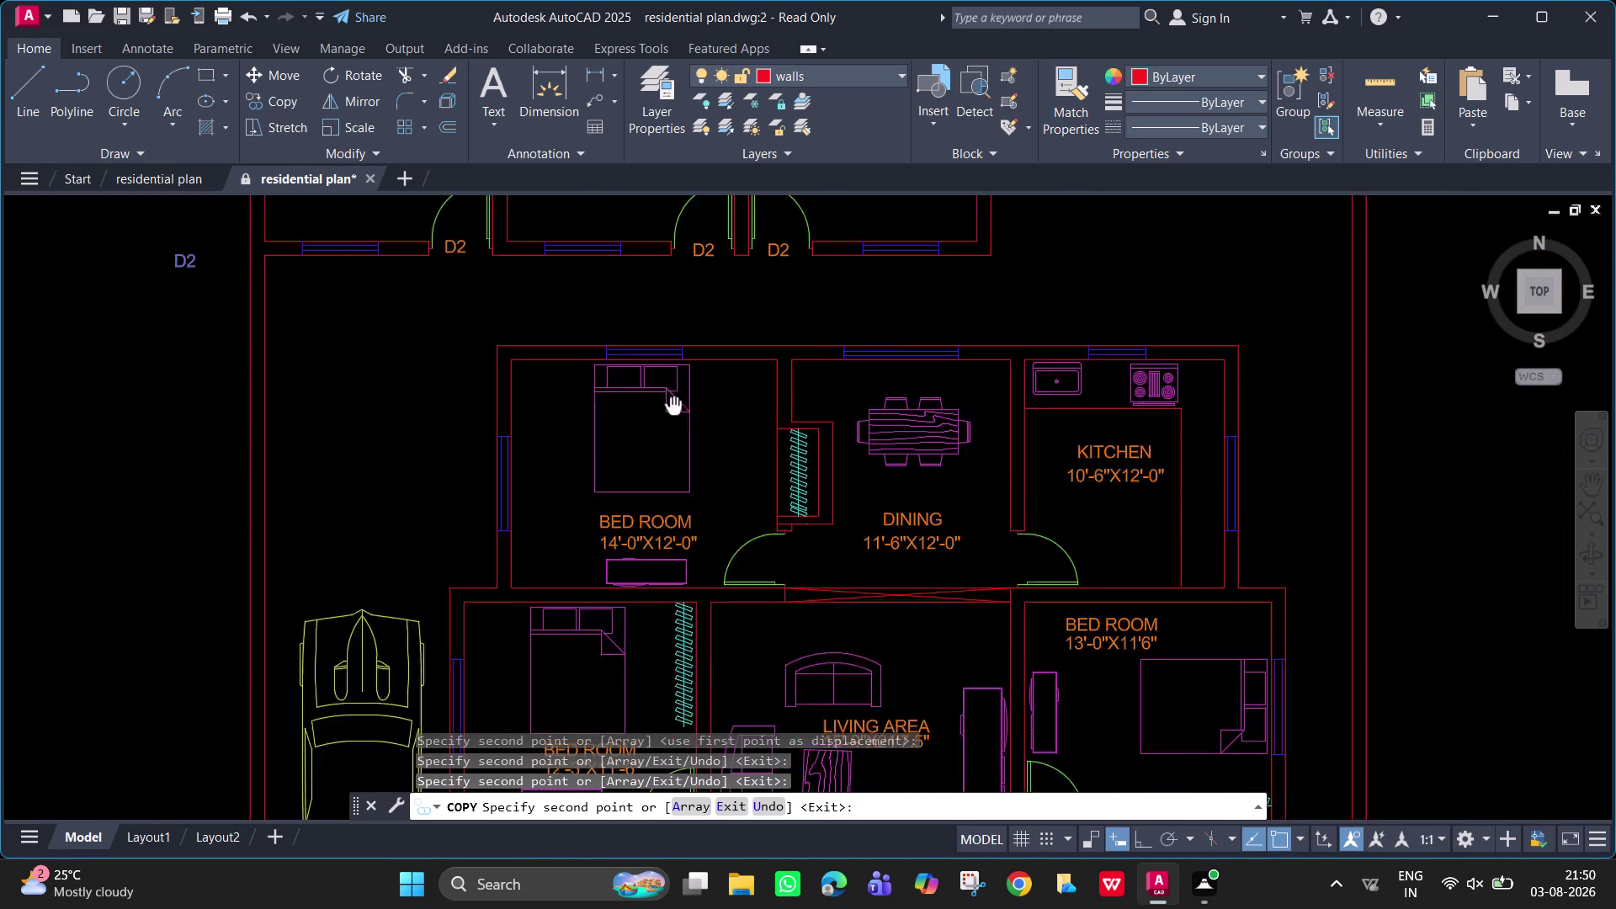
middle_drag(656, 381, 625, 318)
click(733, 473)
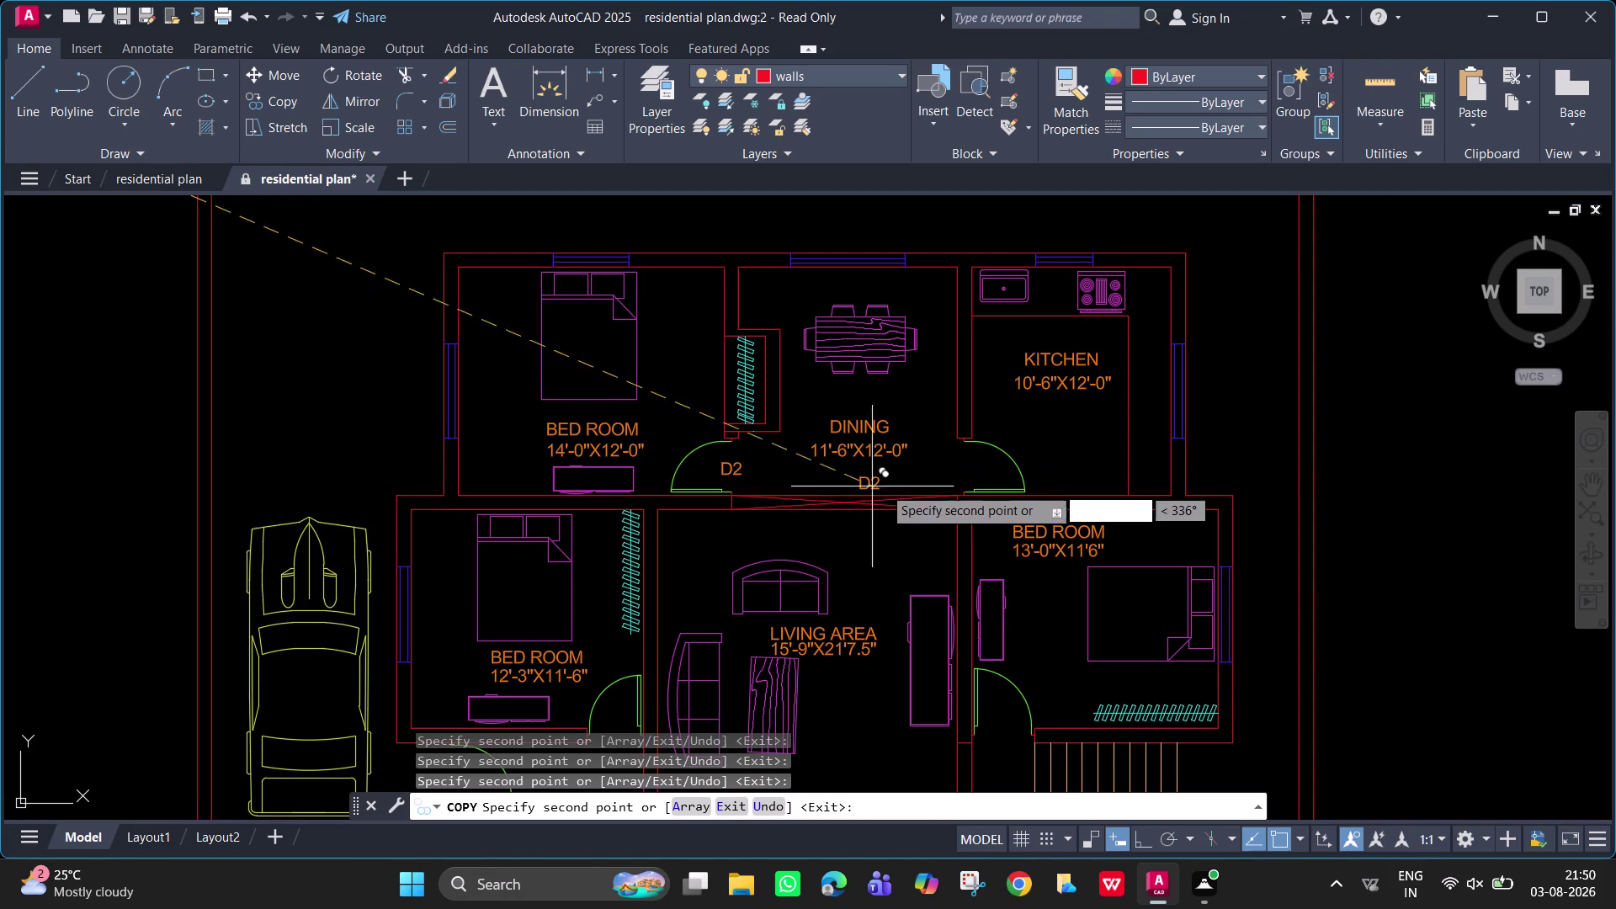
click(969, 471)
middle_drag(538, 682, 491, 428)
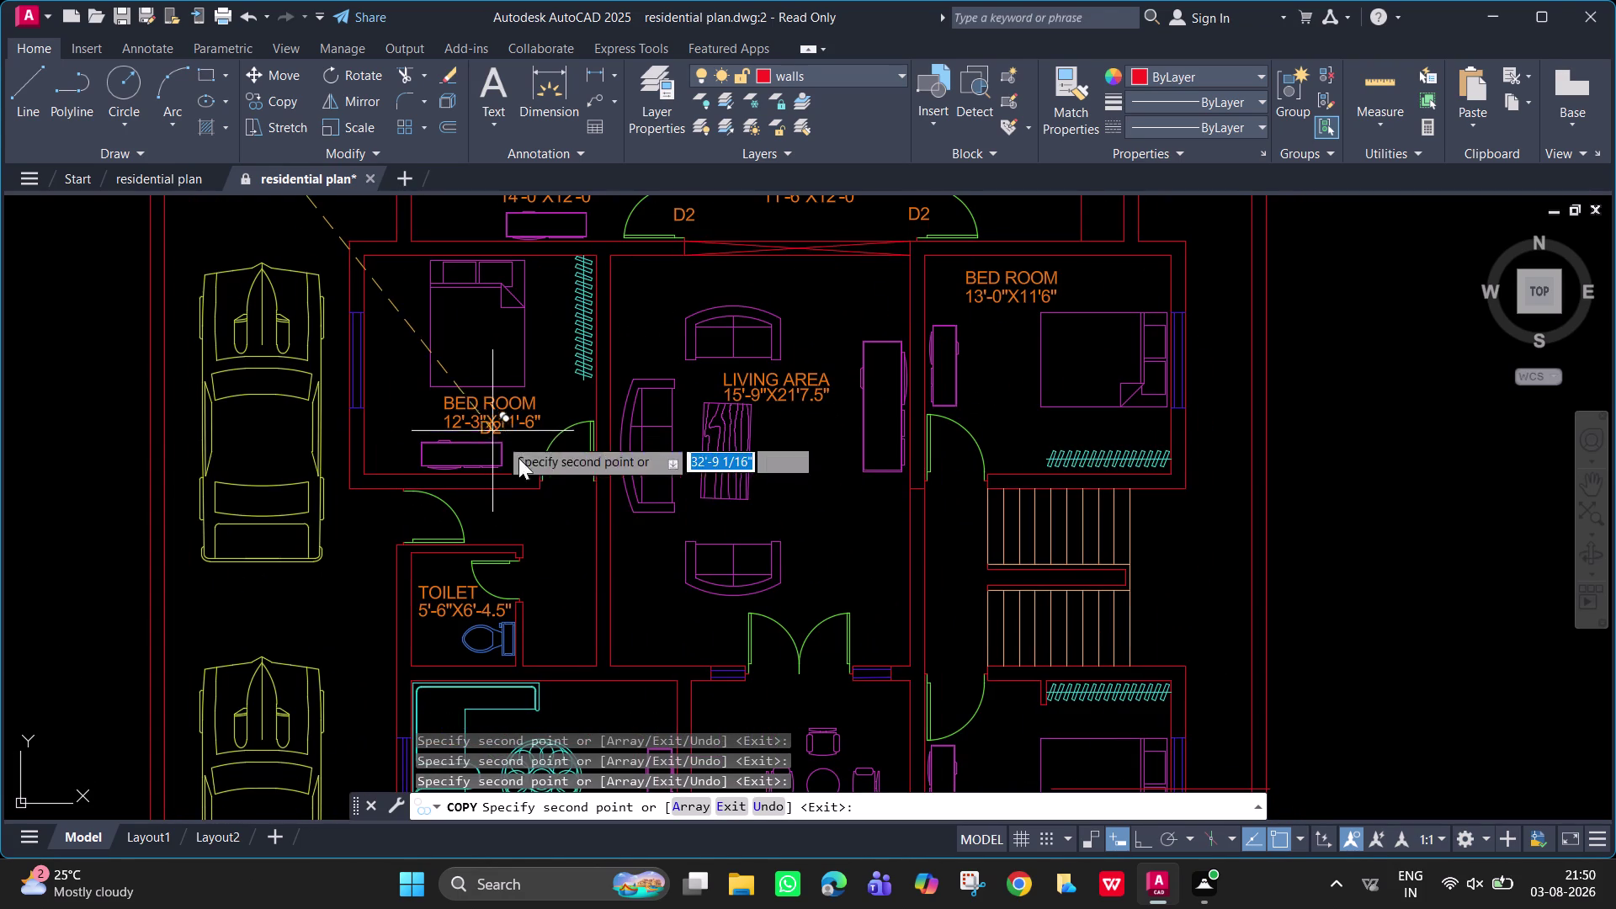
click(567, 486)
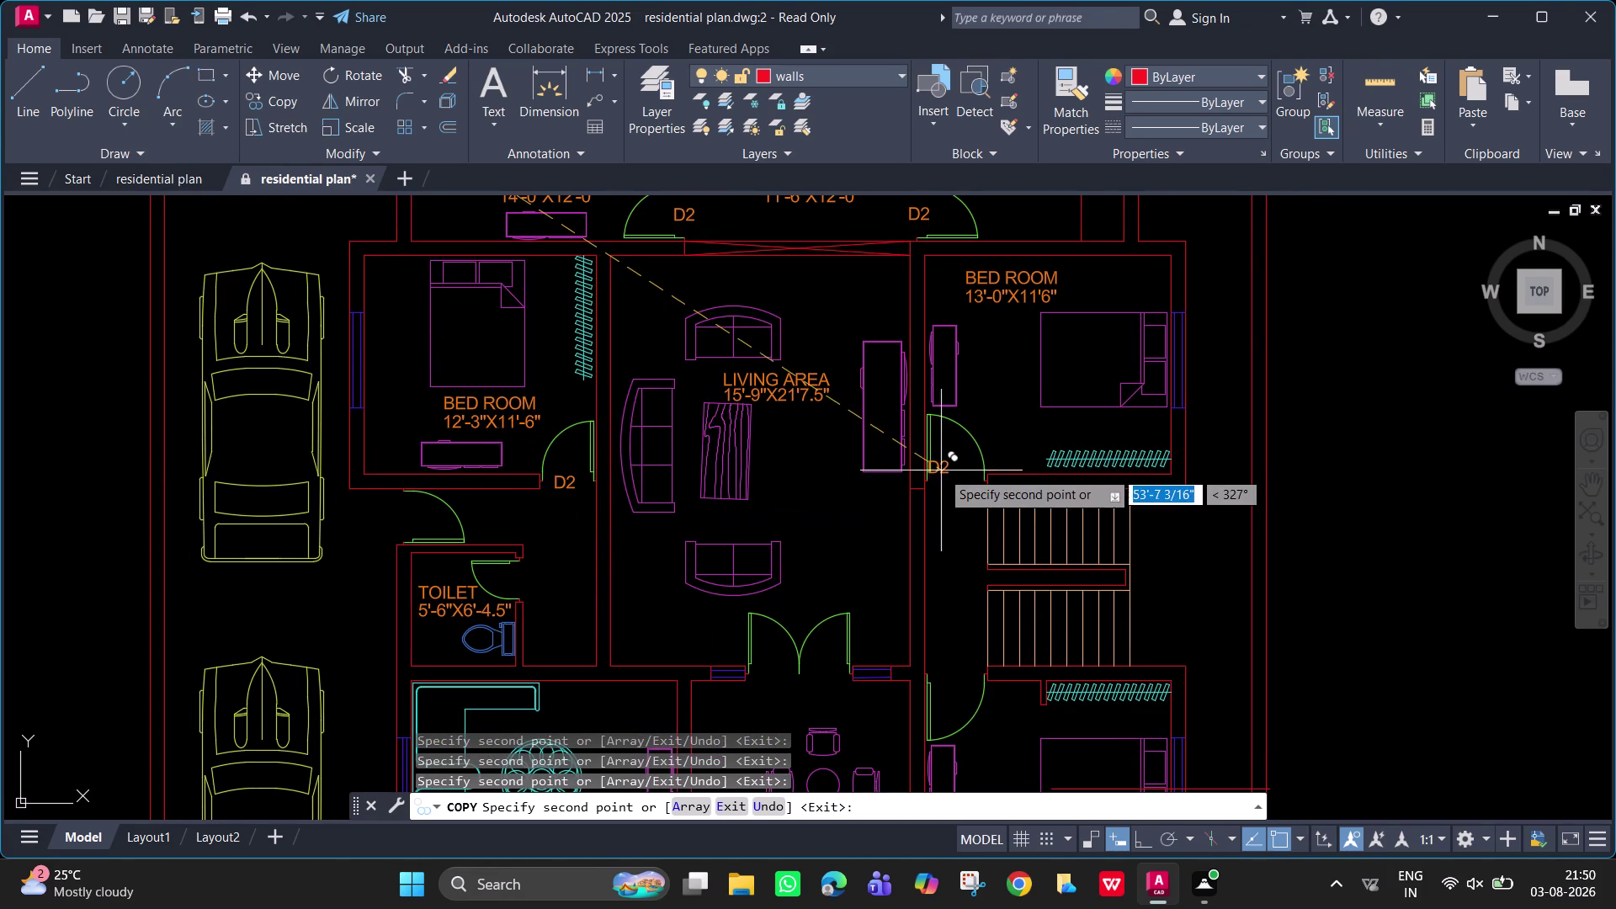
click(958, 480)
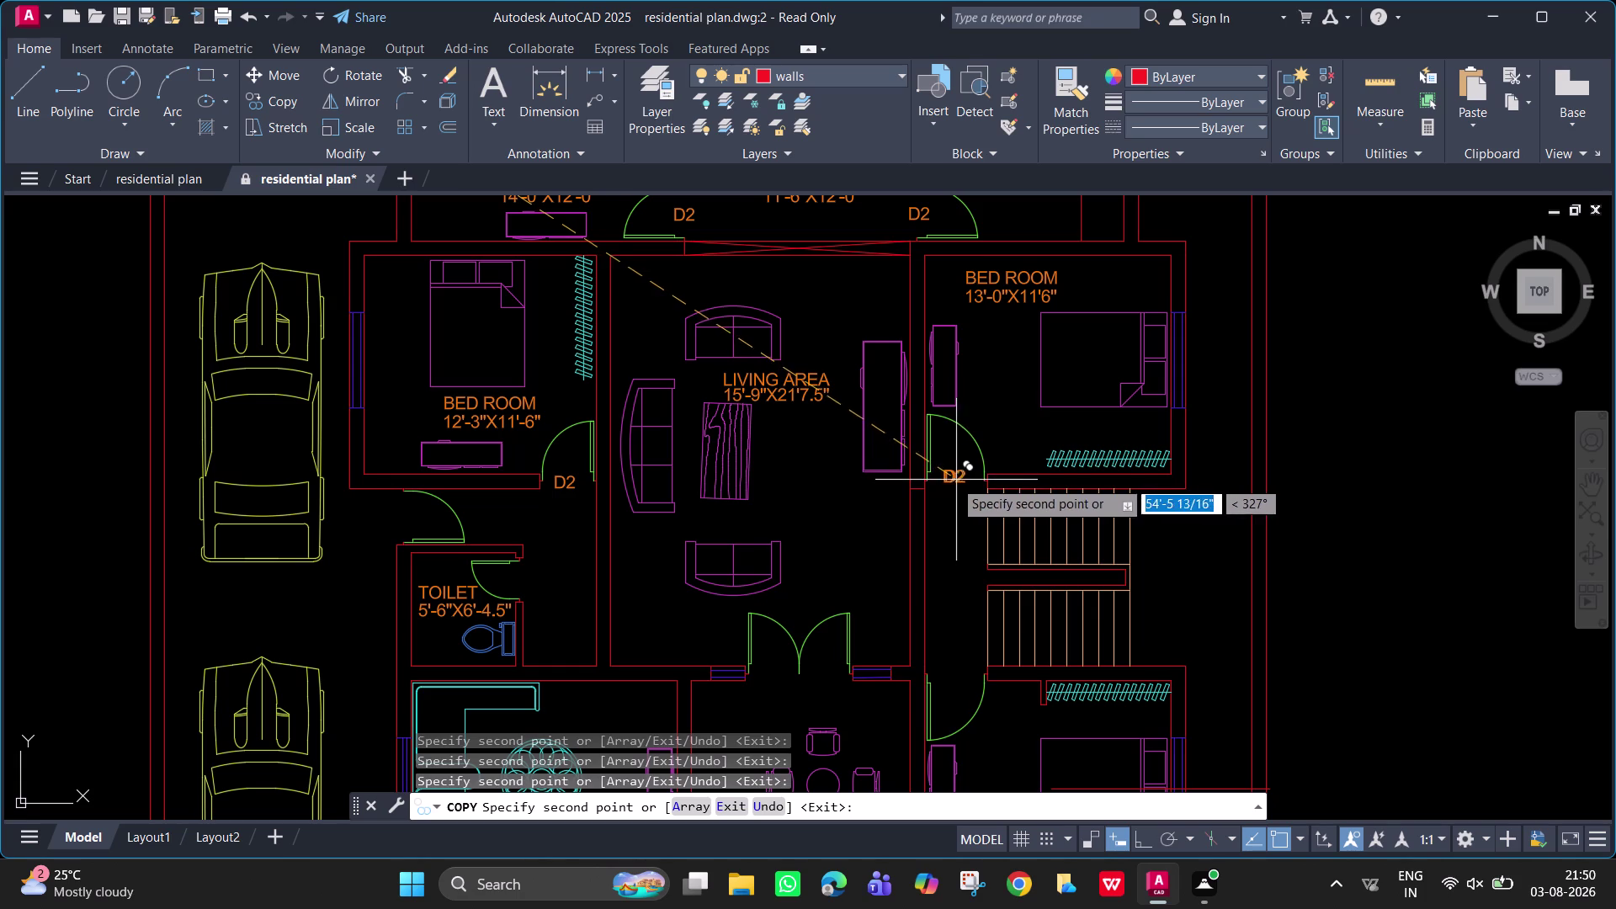
click(518, 586)
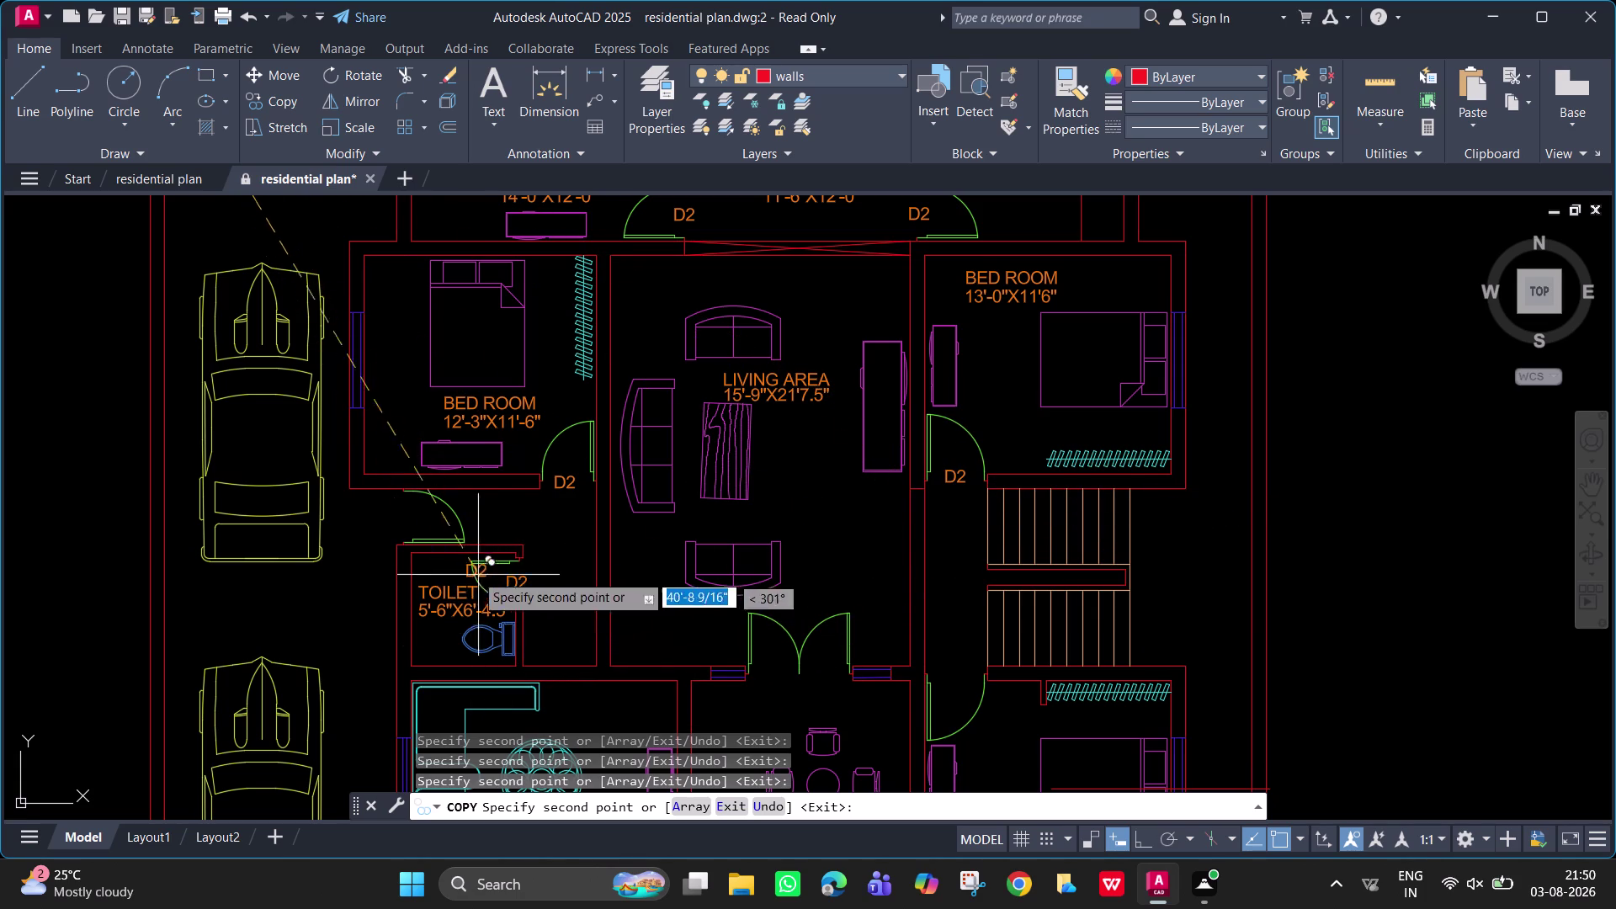
click(411, 522)
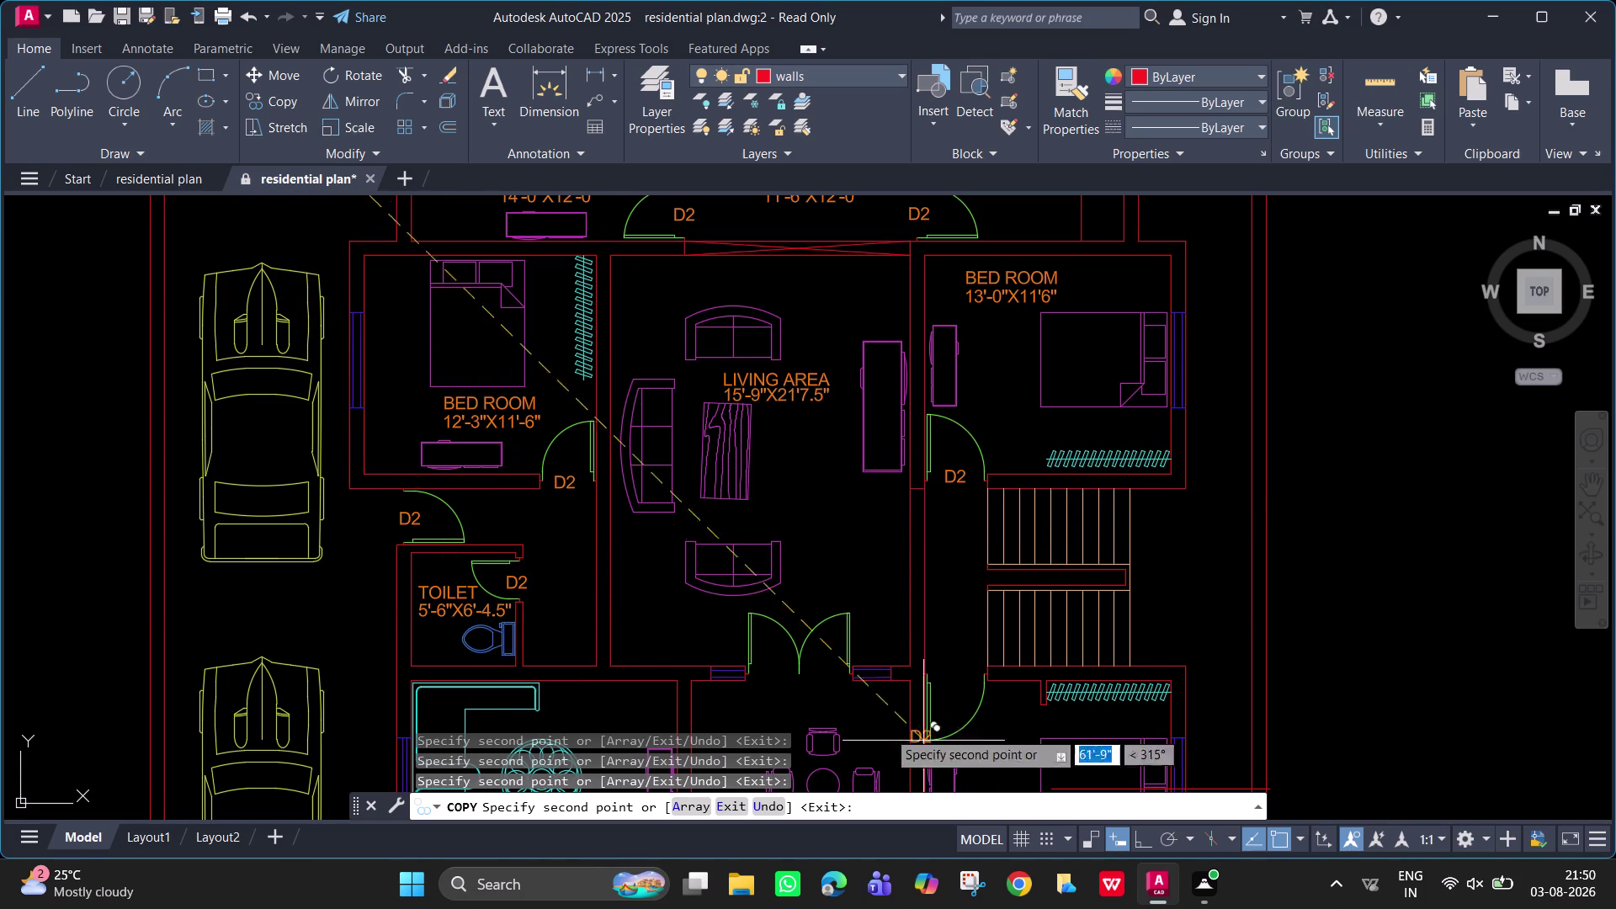
click(801, 701)
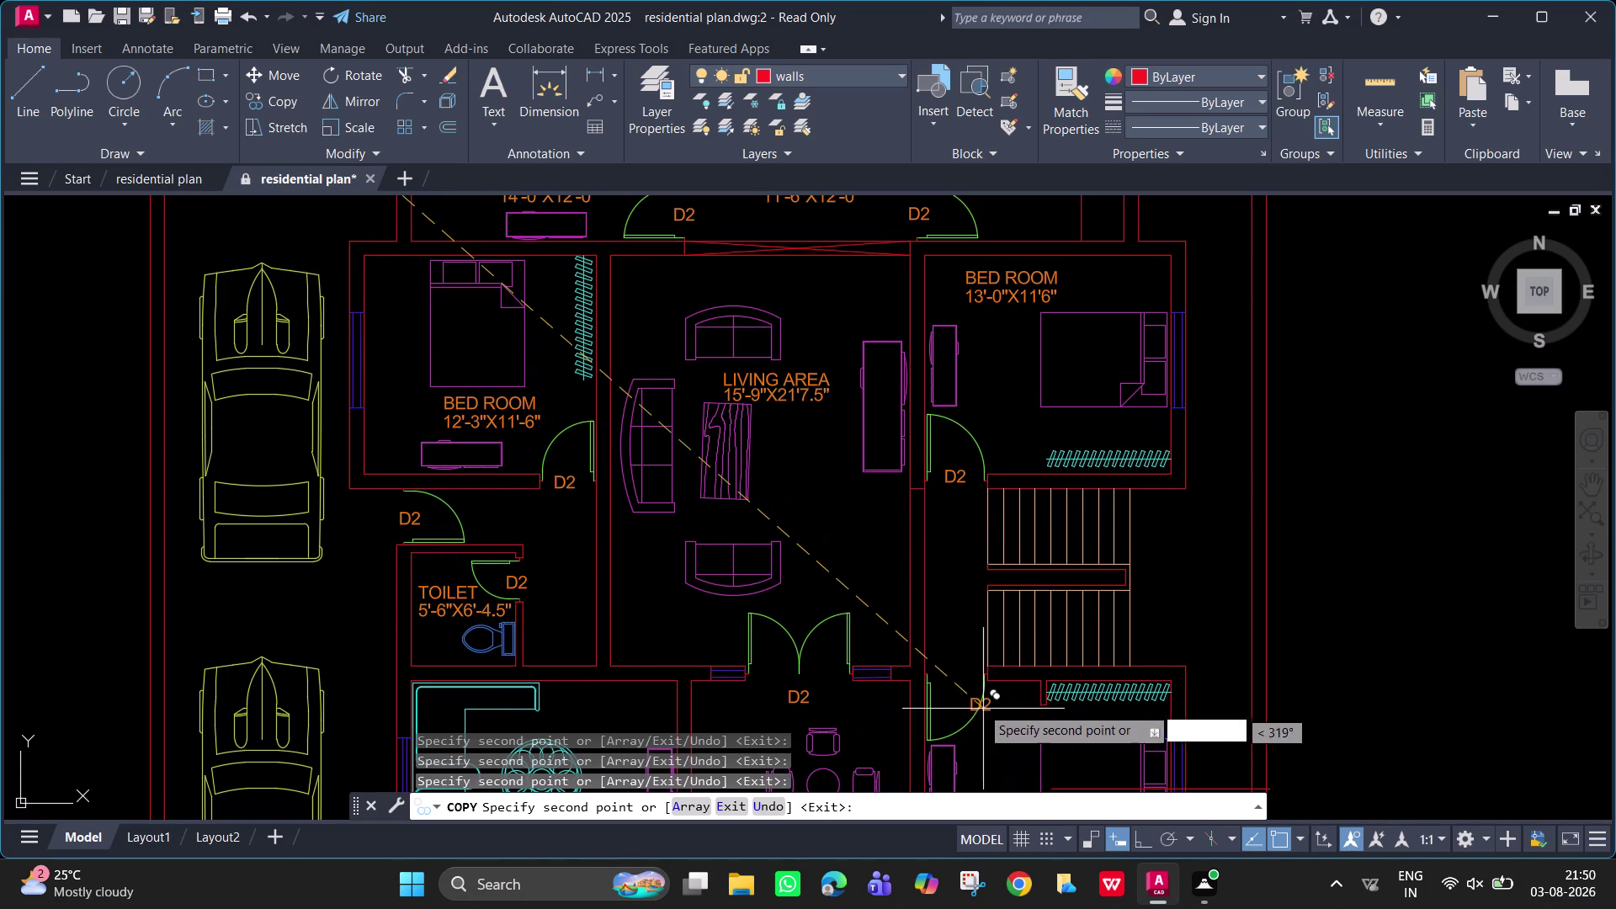
click(954, 682)
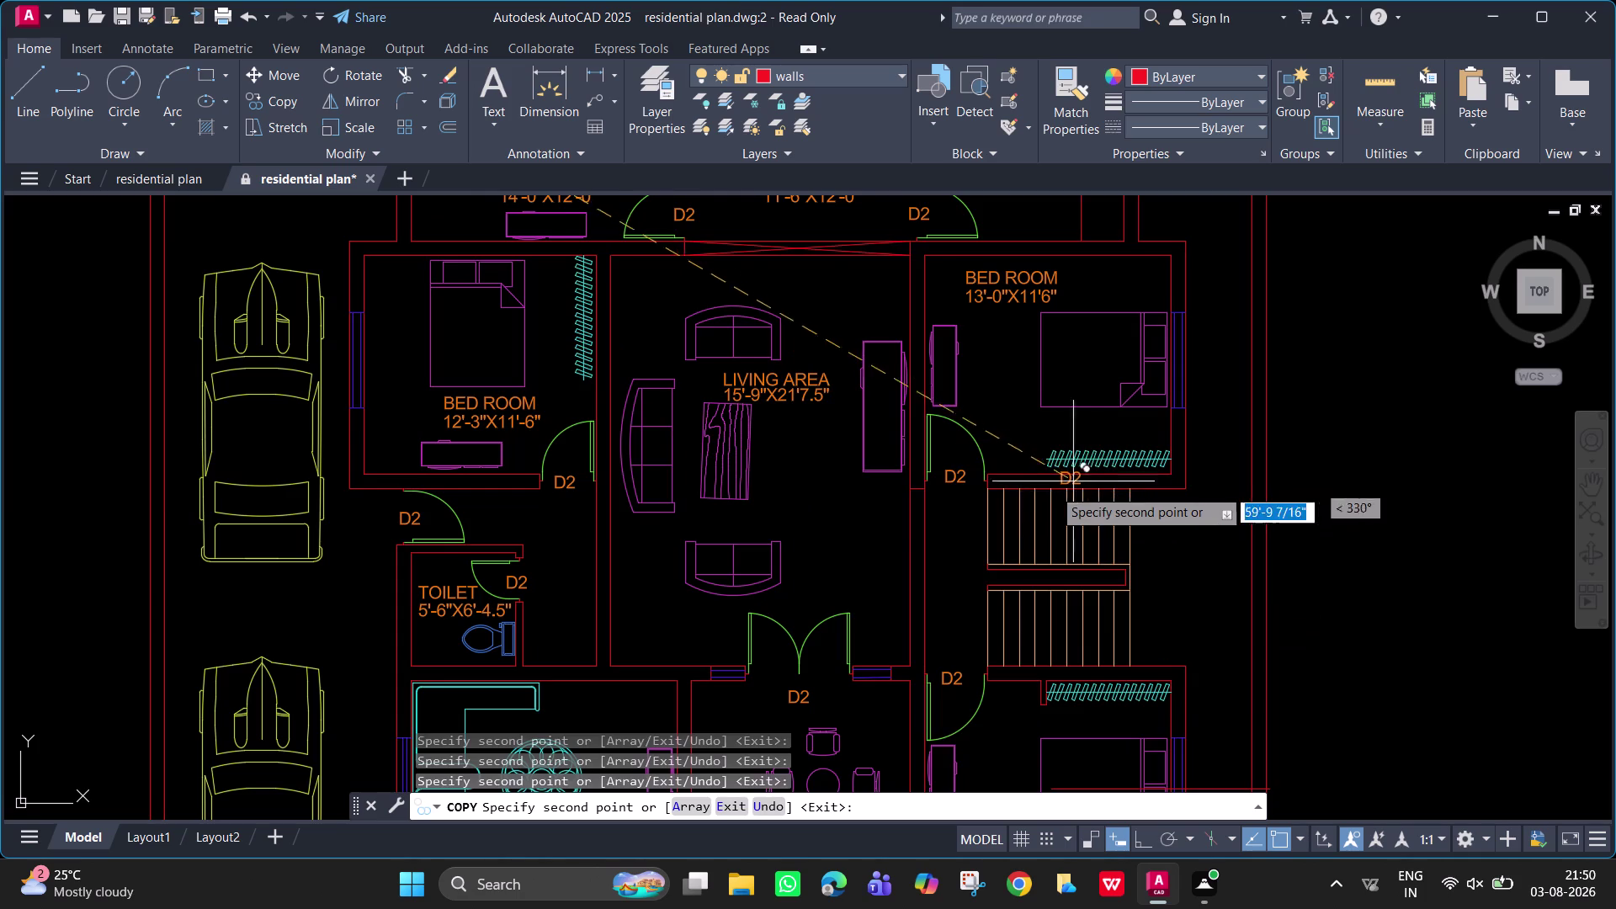
Place D2 tags at the drawing room, lower bedroom and right bedroom windows.
middle_drag(957, 553, 745, 274)
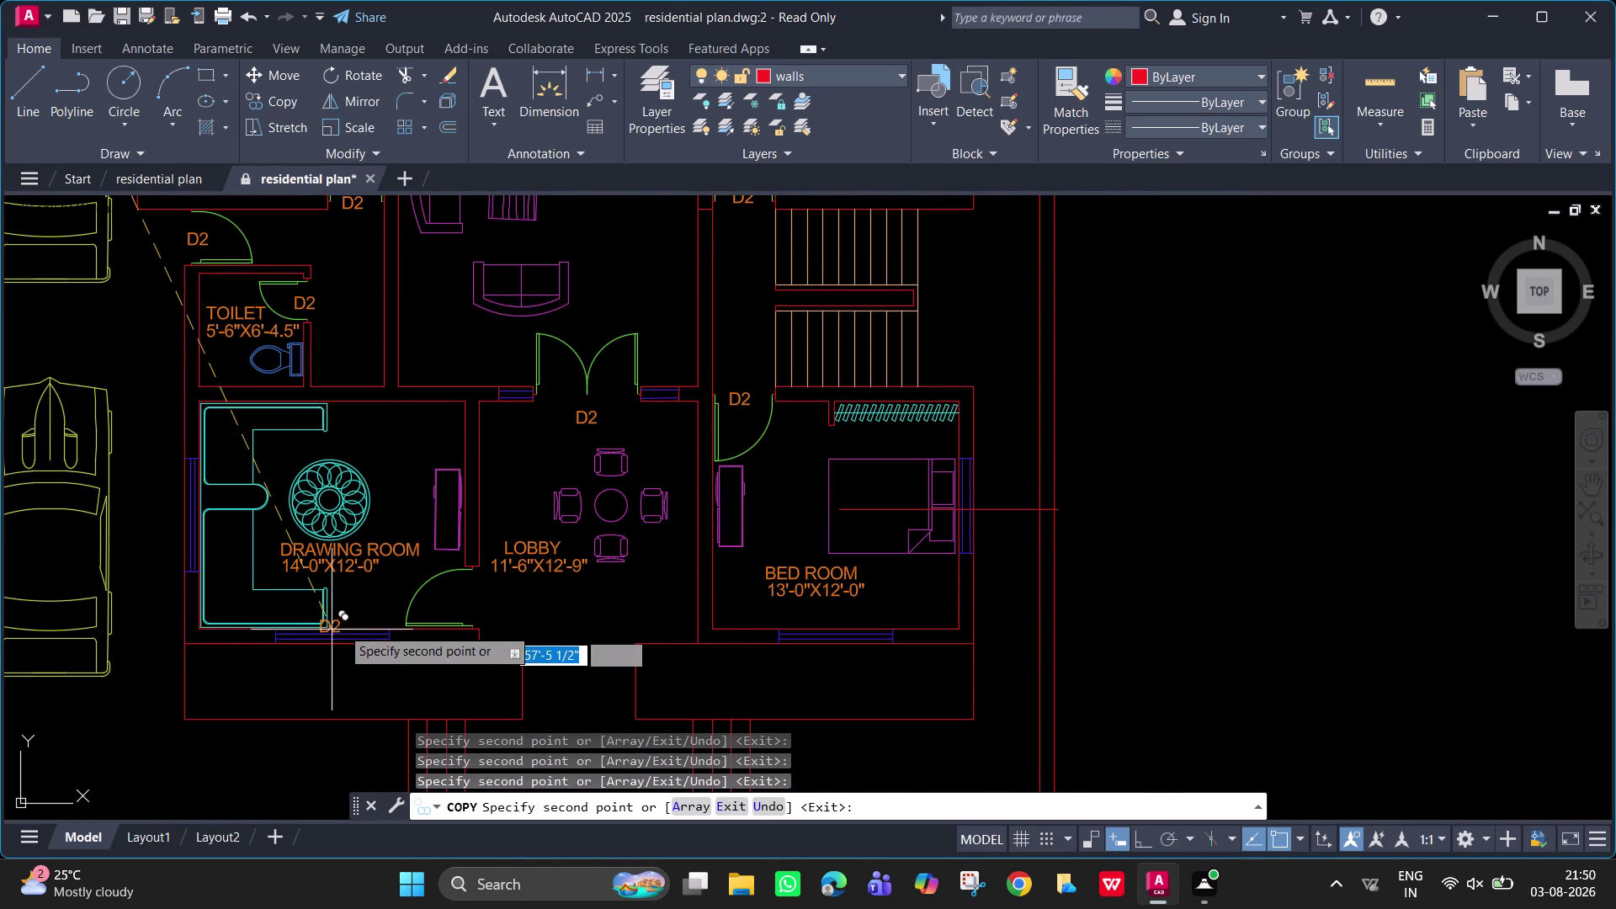
click(170, 517)
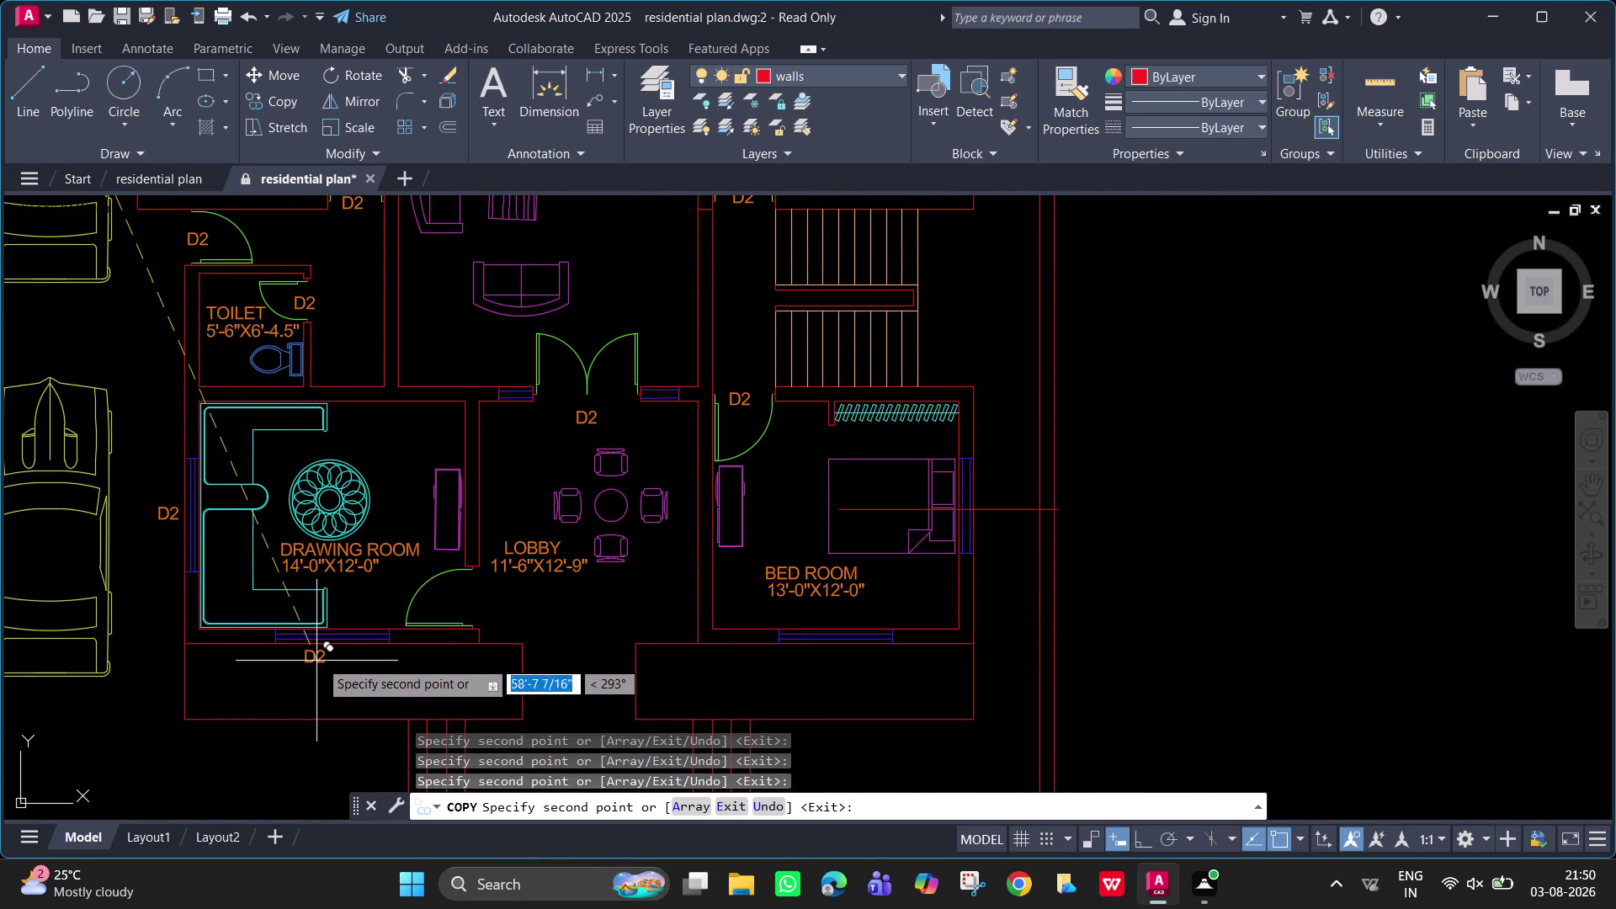
click(333, 658)
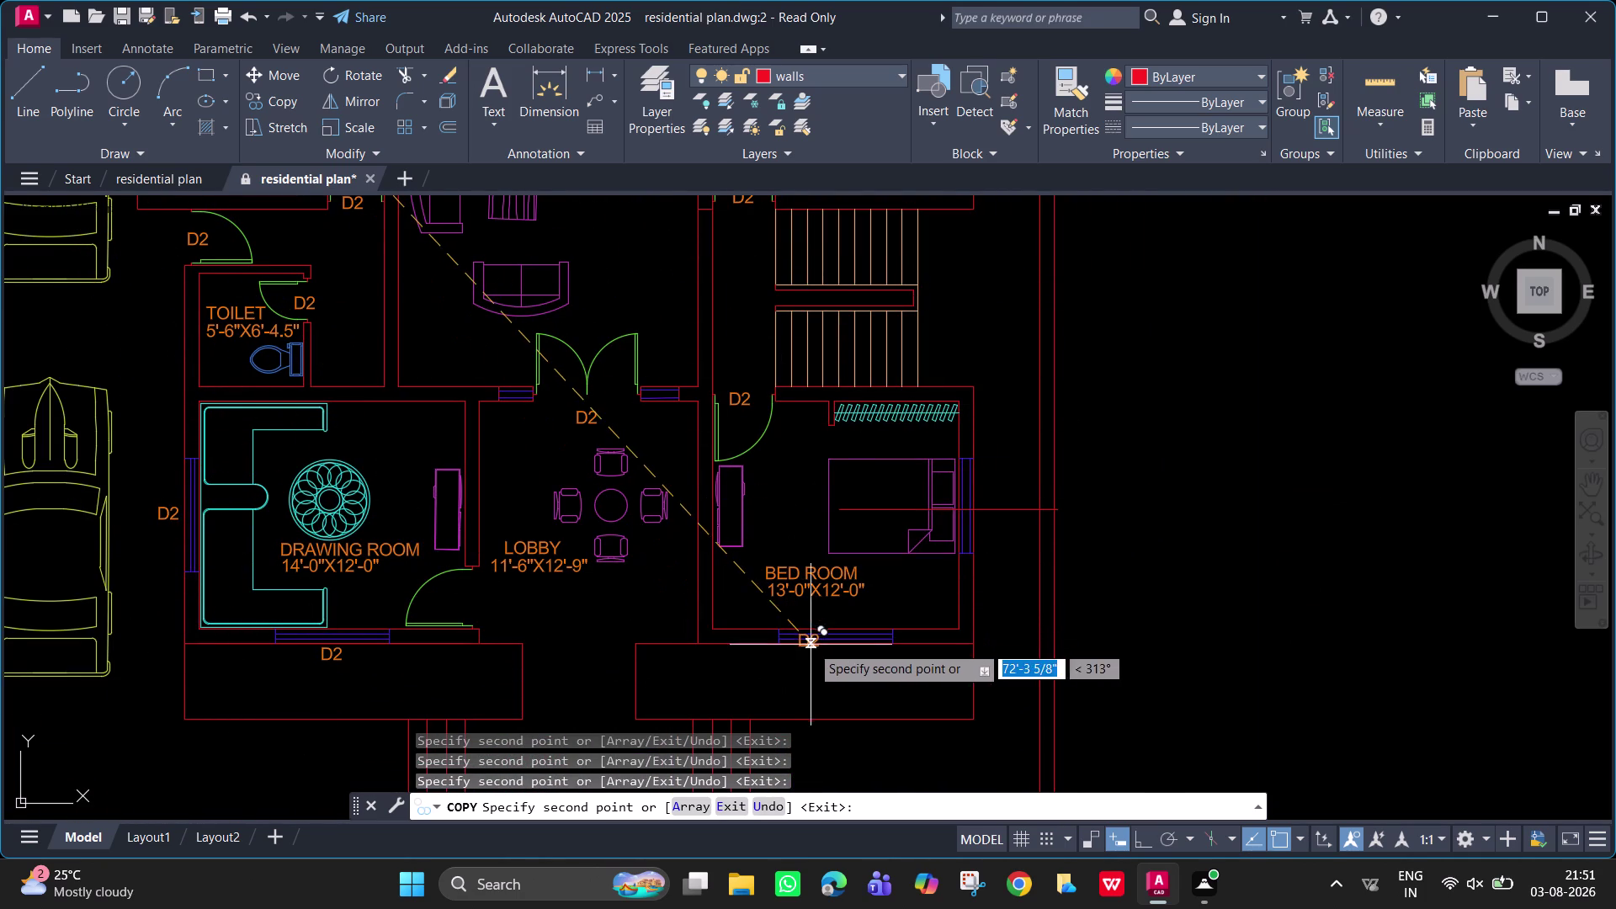
click(829, 658)
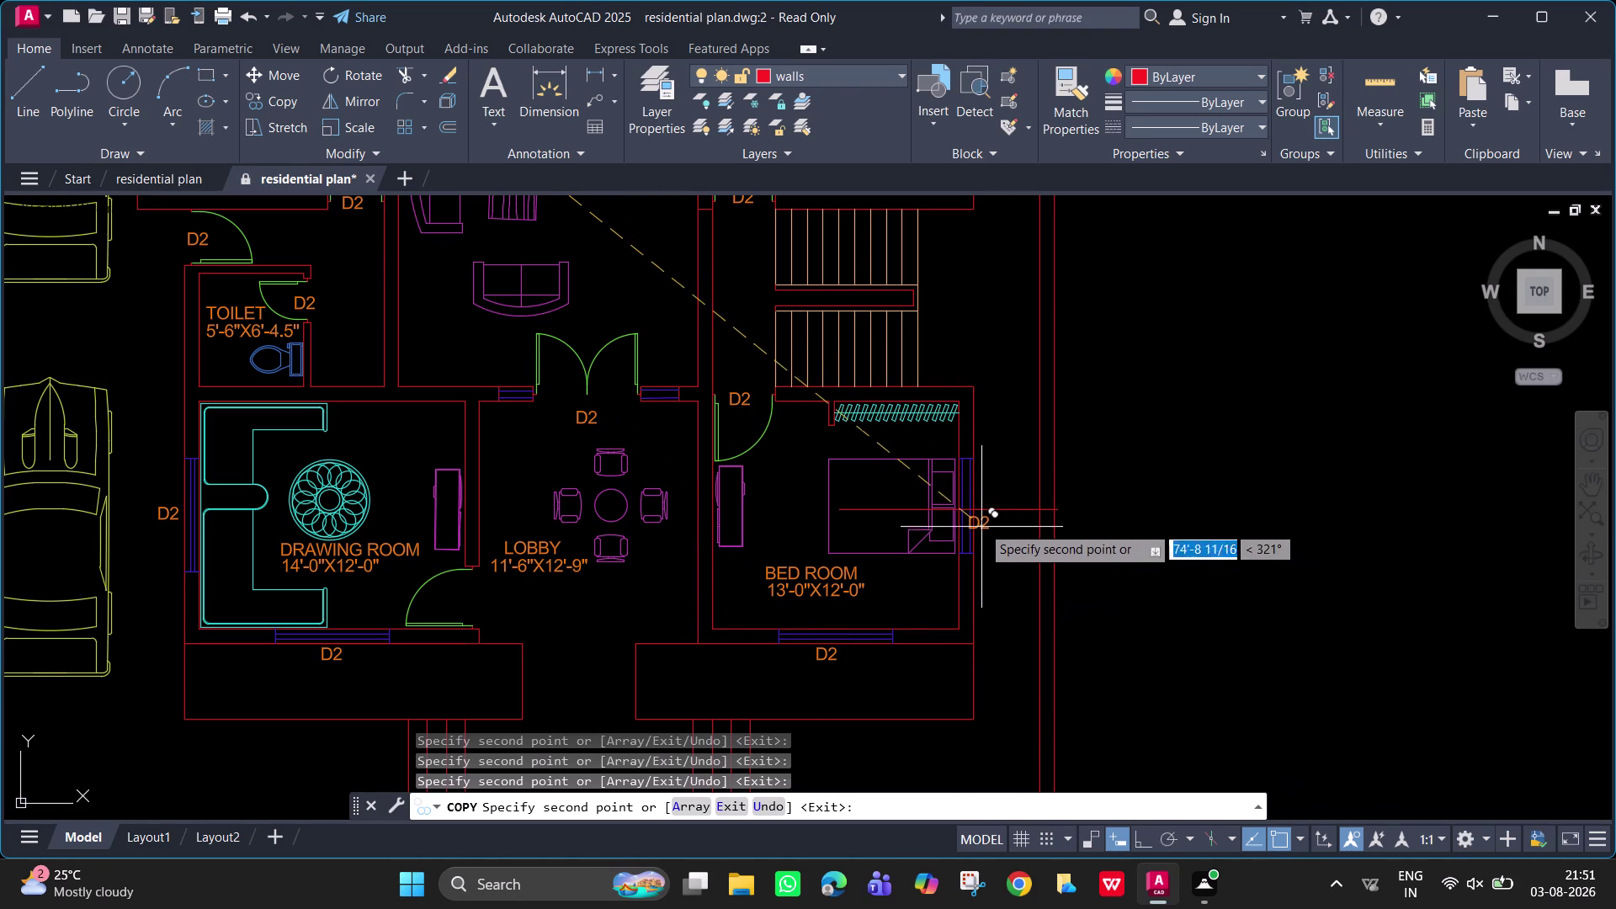
click(991, 523)
middle_drag(968, 370, 1022, 744)
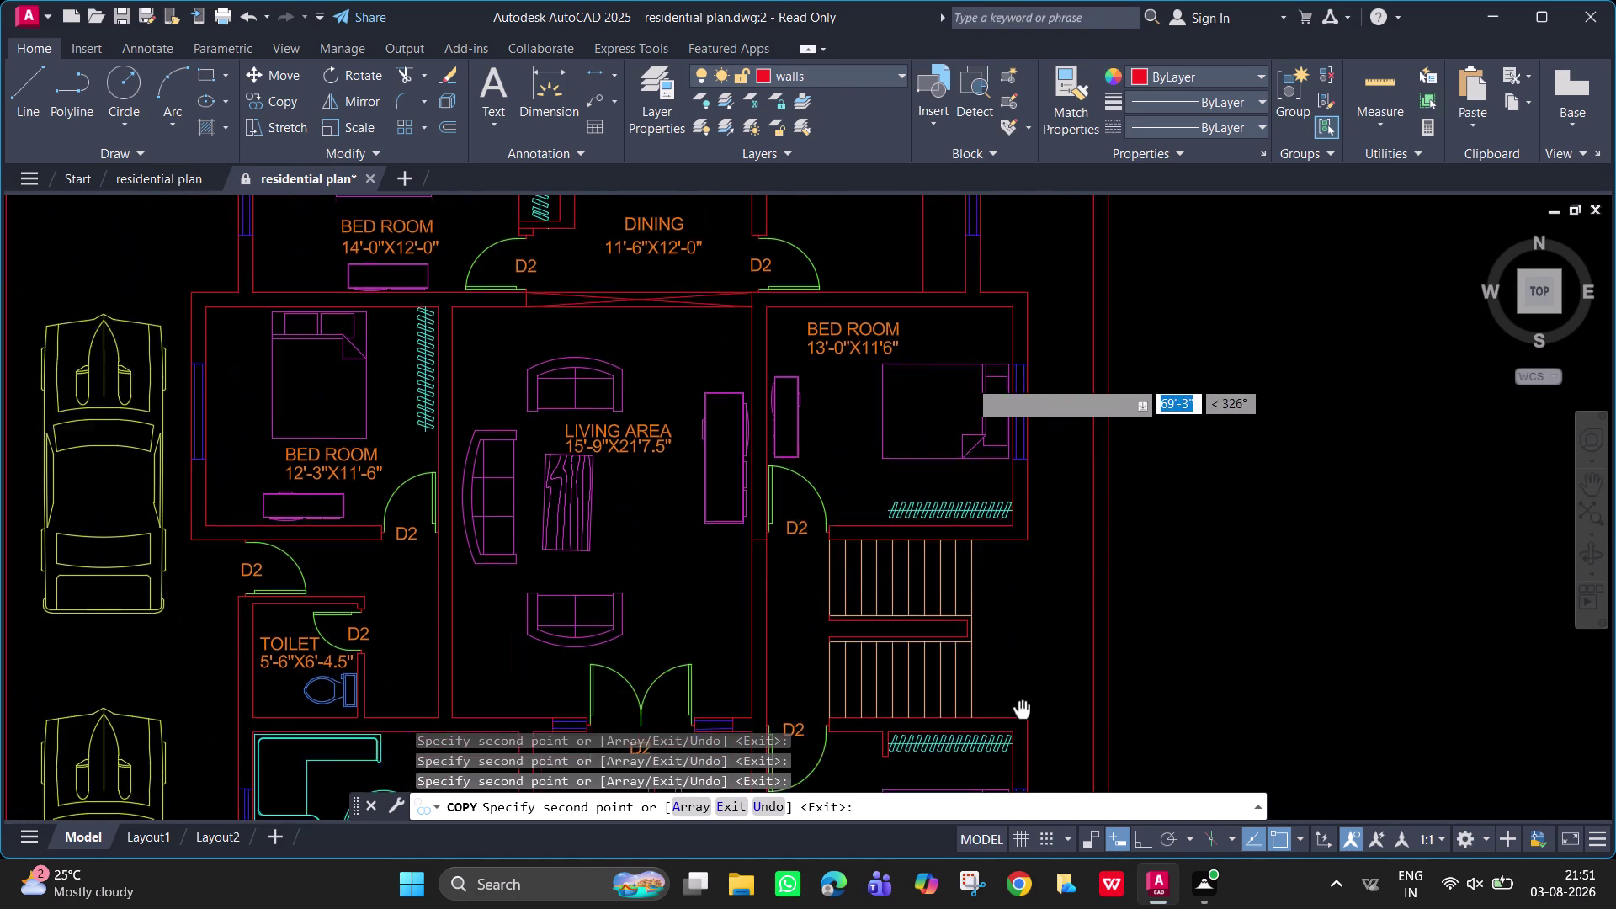
middle_drag(1022, 743, 1022, 745)
click(1045, 474)
Tag the kitchen, dining room and upper bedroom windows with D2.
middle_drag(995, 379, 1007, 448)
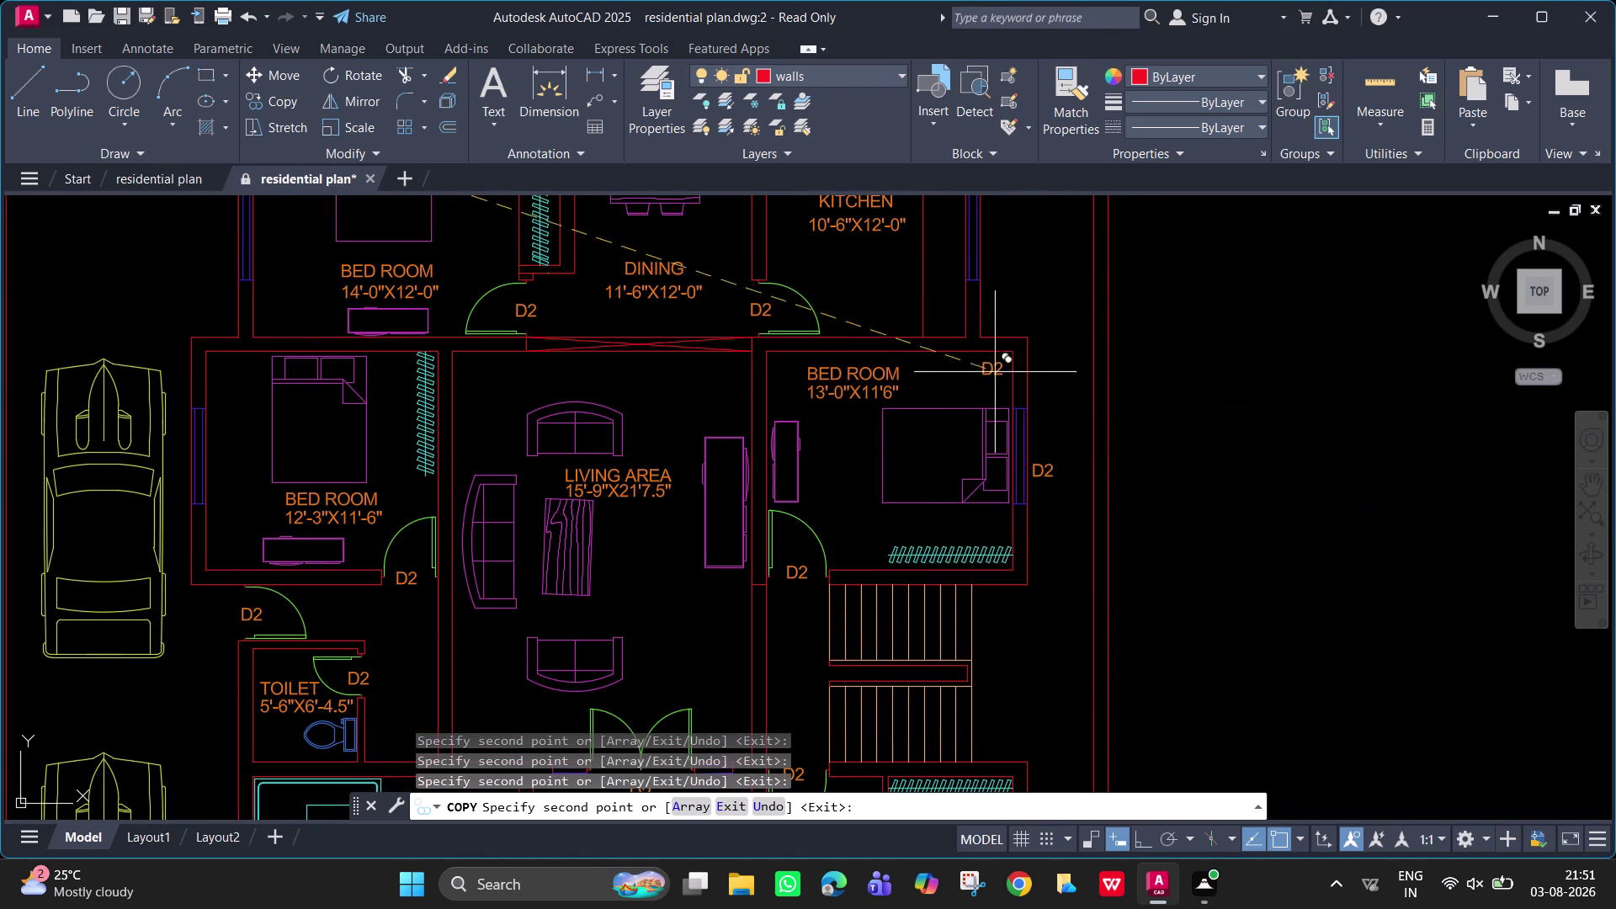
middle_drag(1007, 448, 1032, 680)
click(1034, 539)
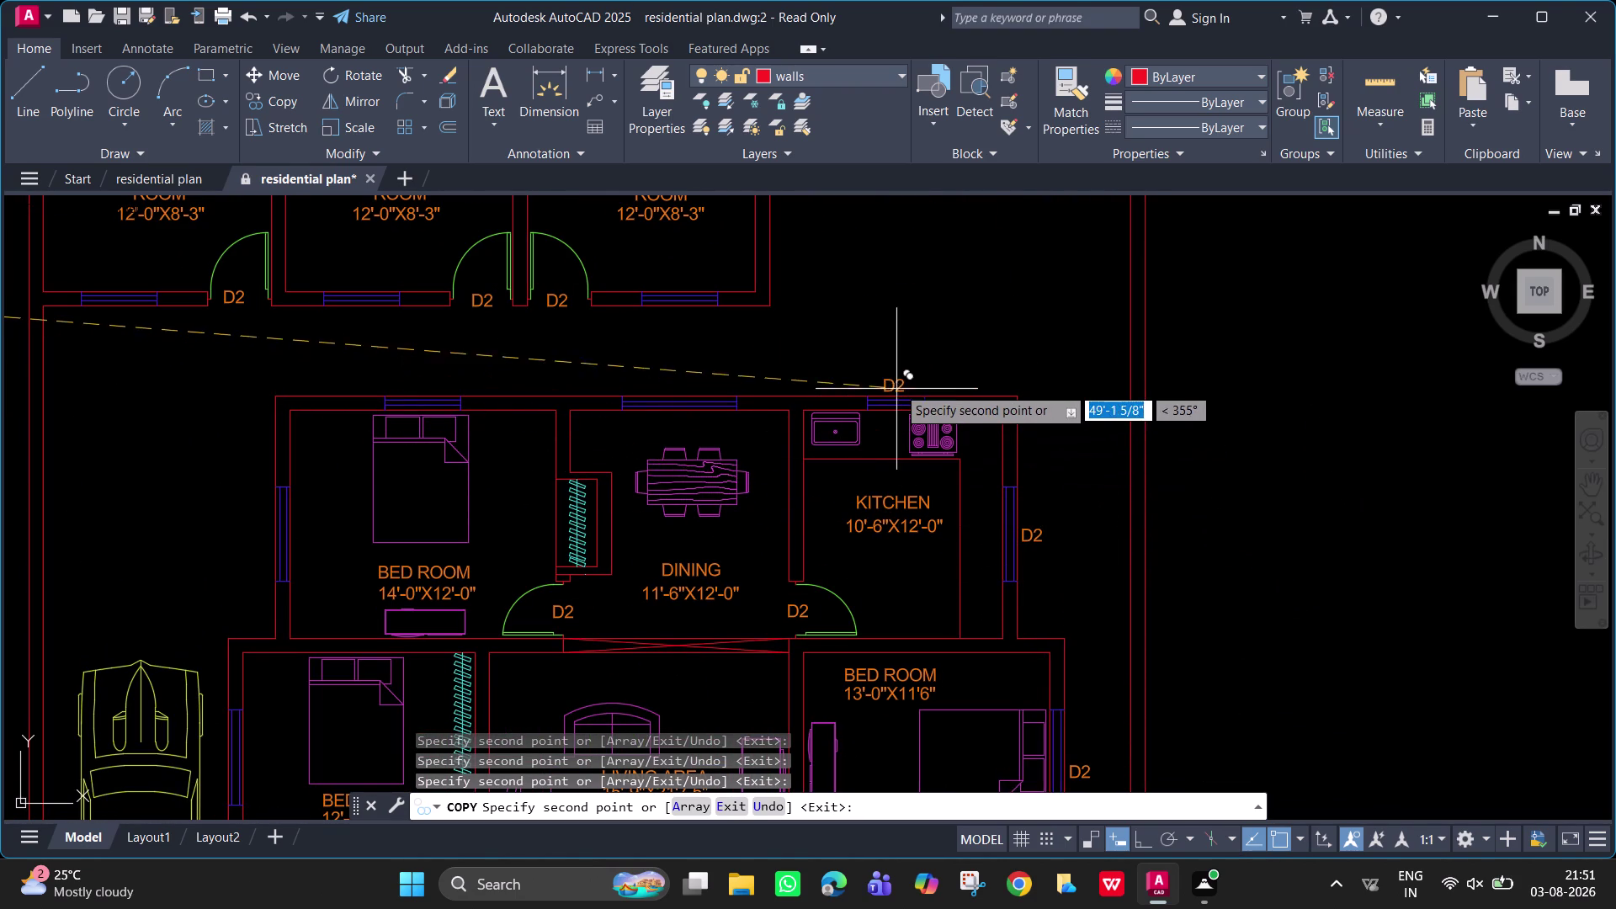
click(900, 387)
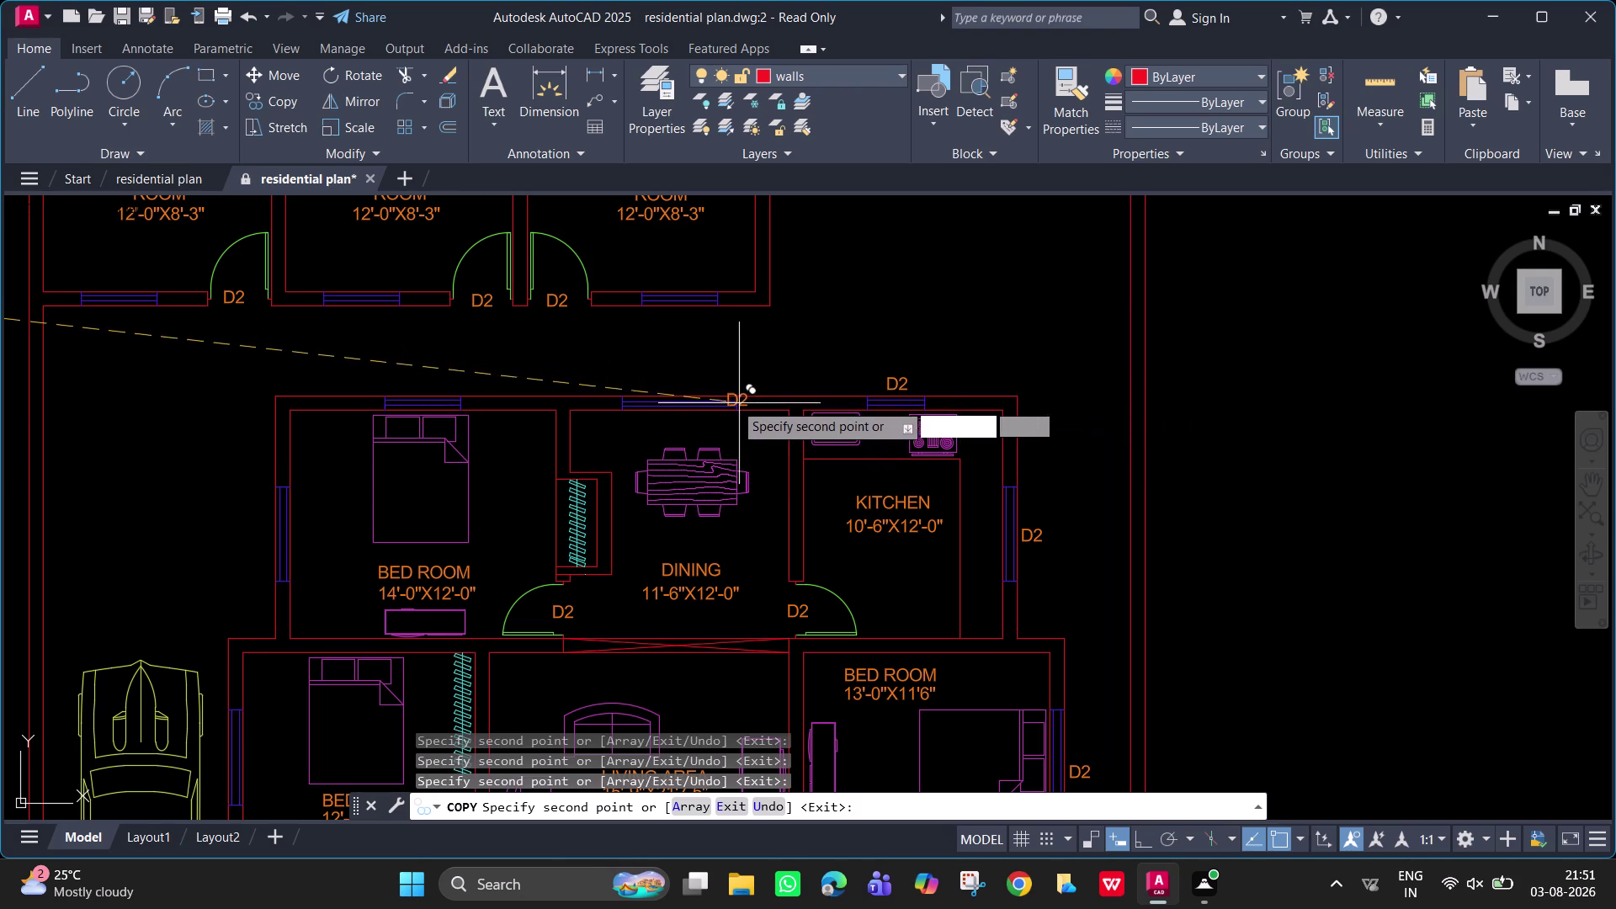
click(688, 388)
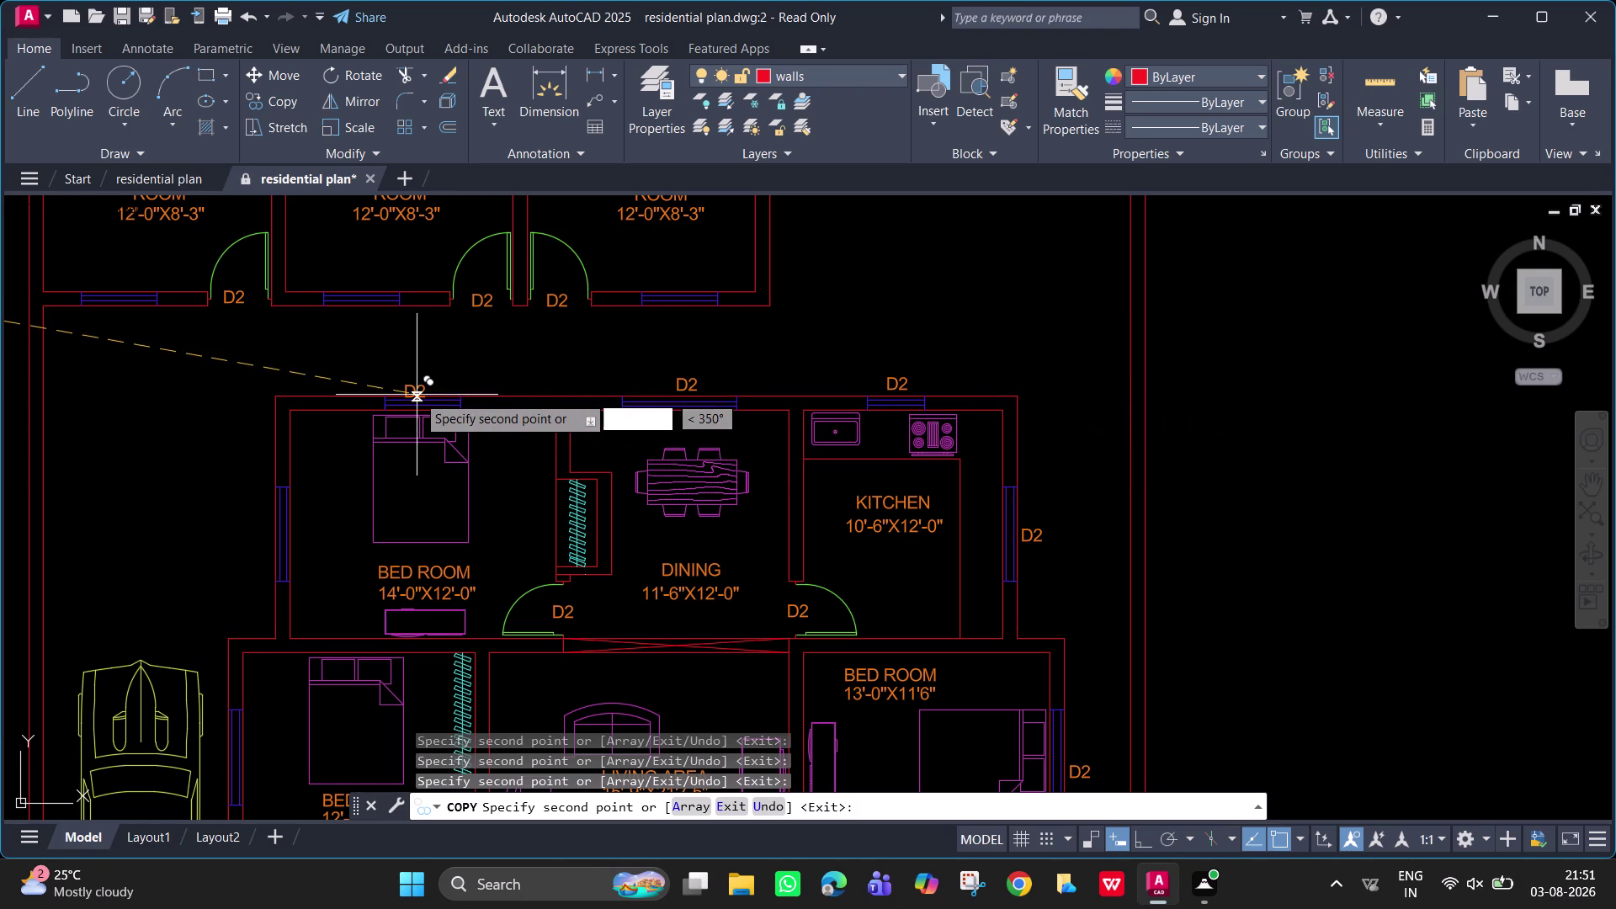
click(417, 386)
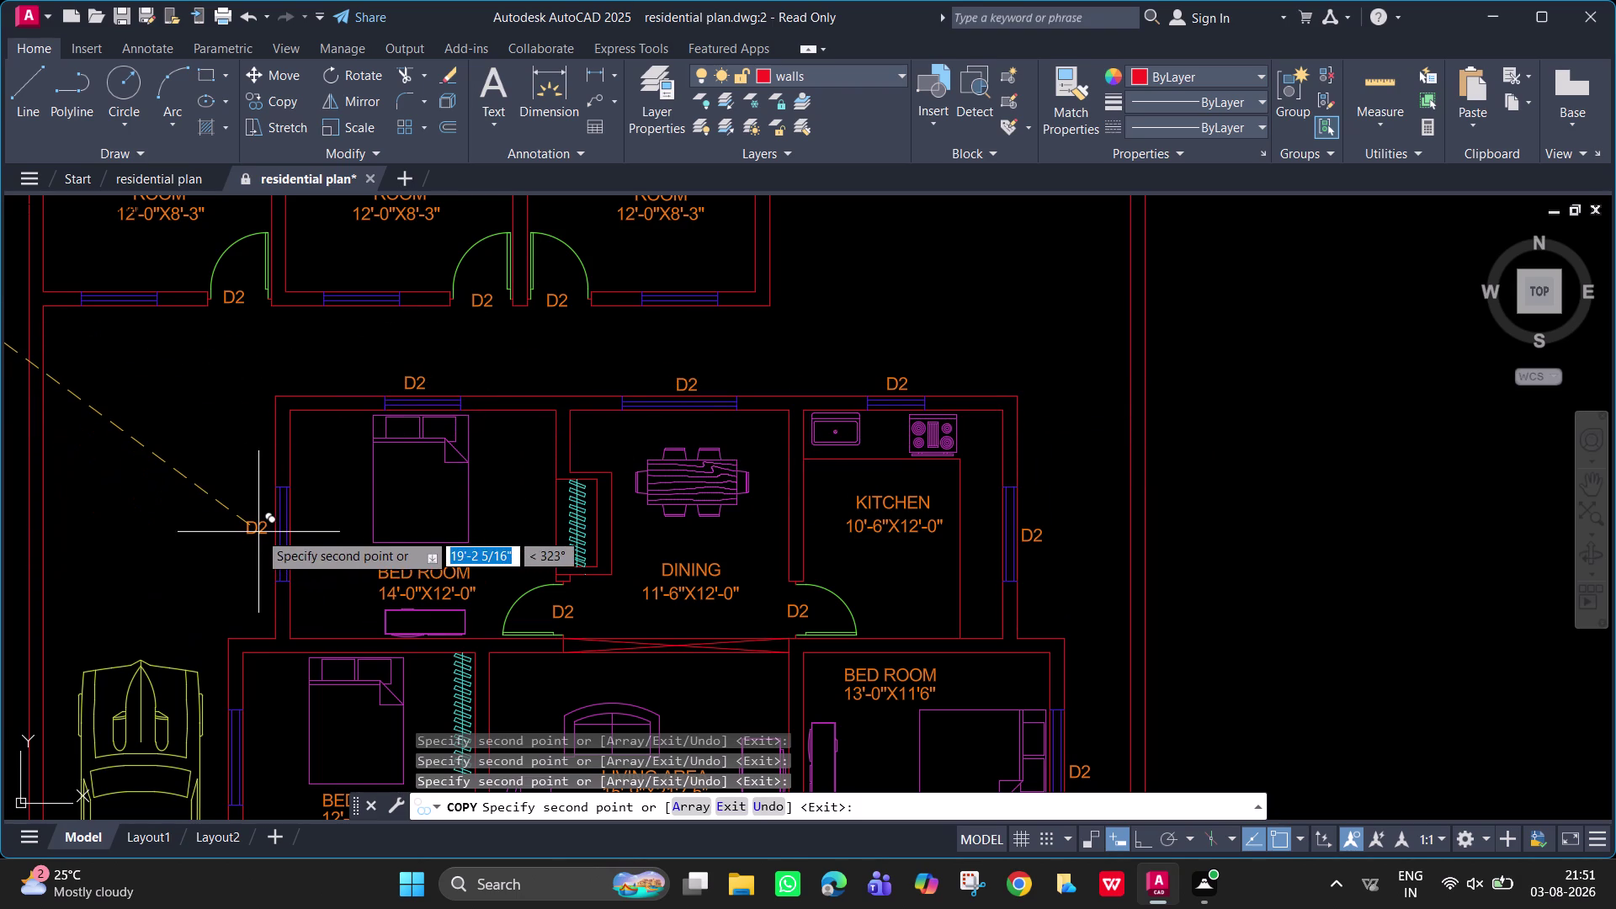
click(262, 538)
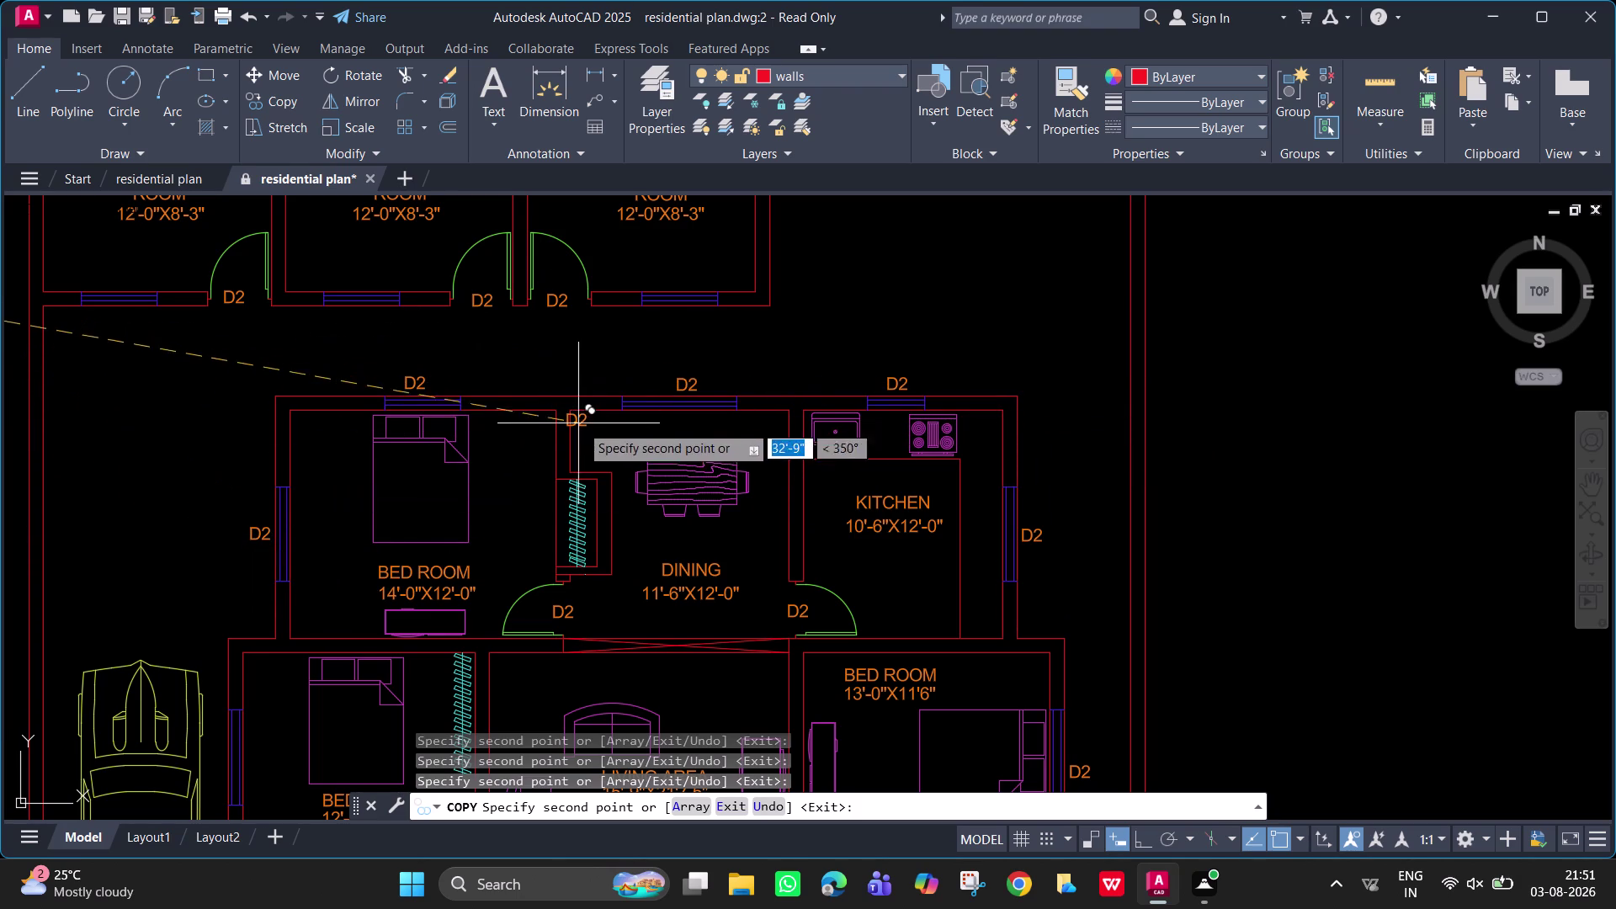
Tag the three top room windows and the left bedroom window with D2, then stop copying.
middle_drag(576, 435, 679, 530)
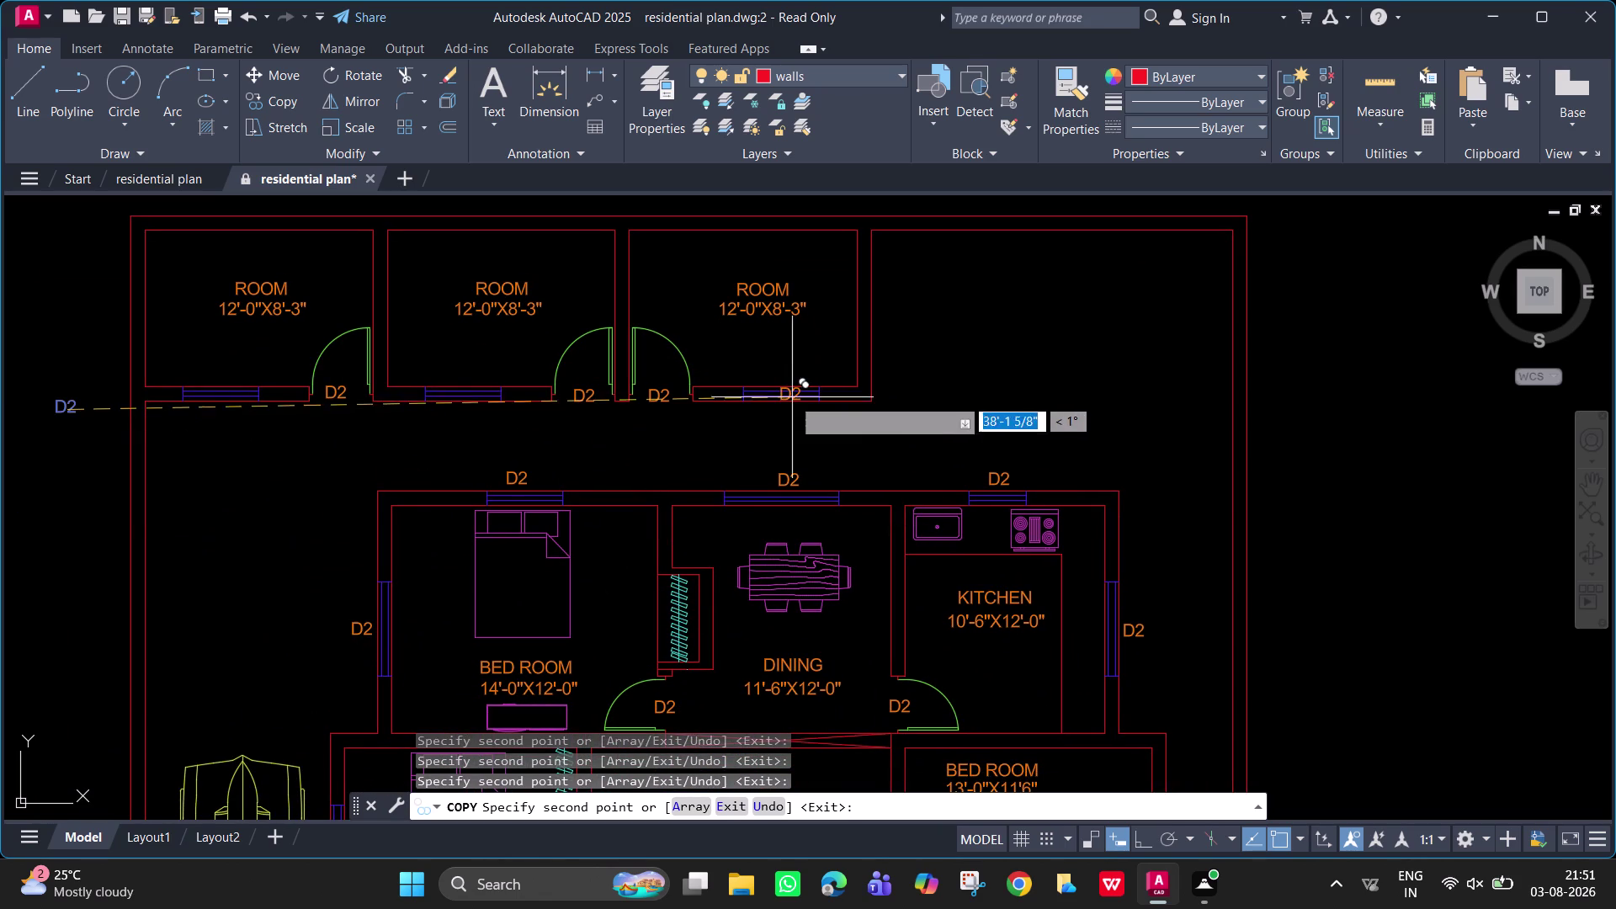
click(785, 417)
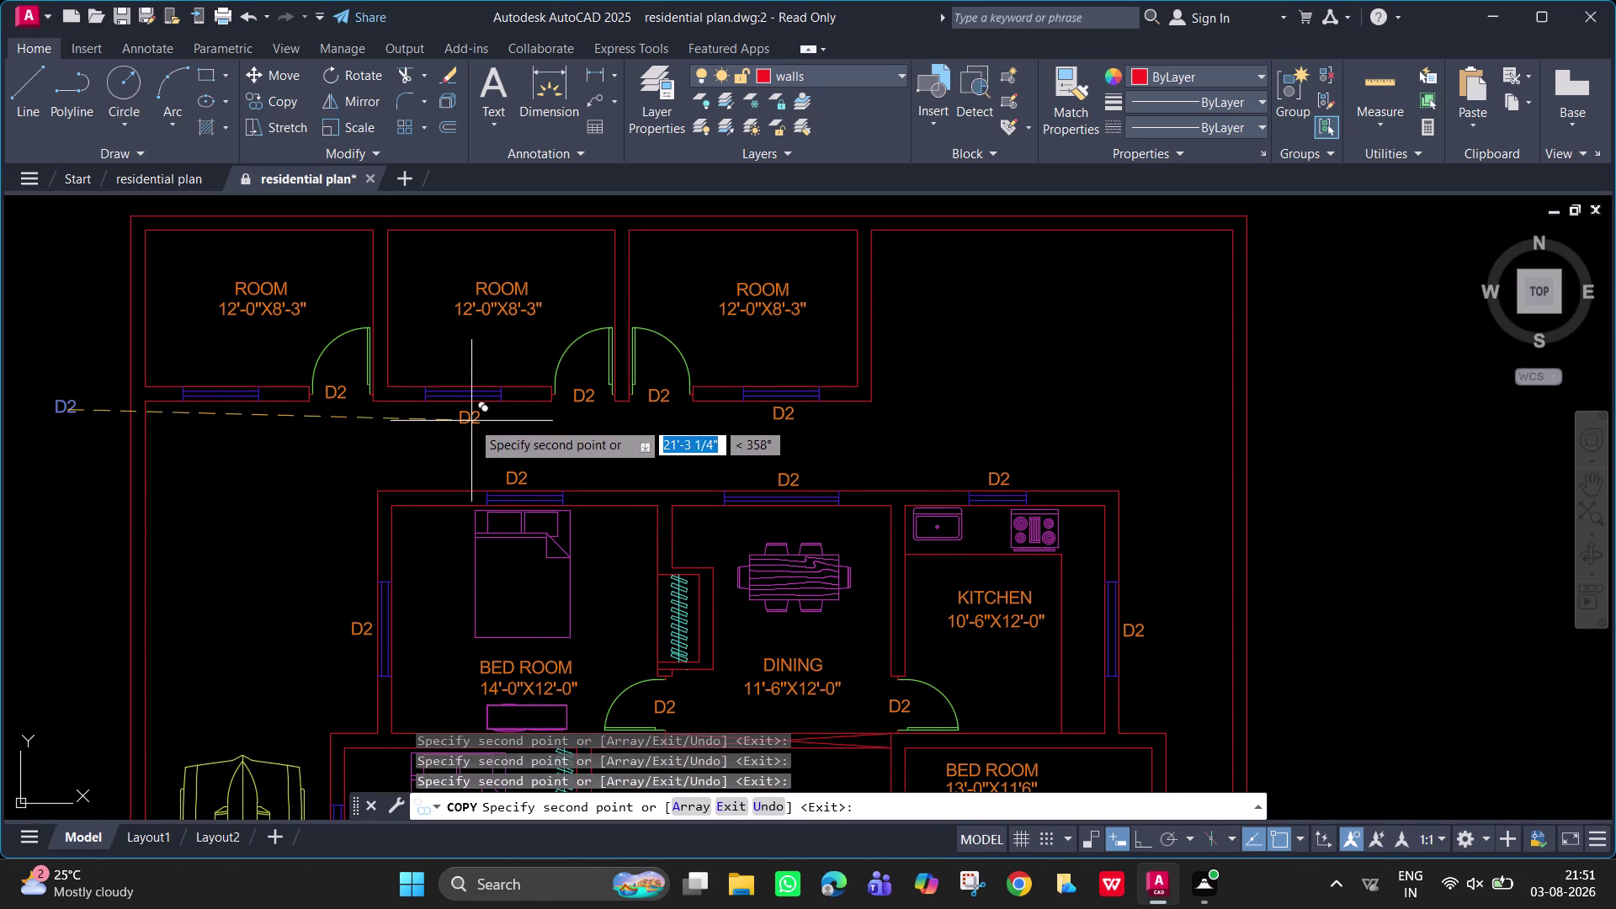
click(471, 418)
click(215, 415)
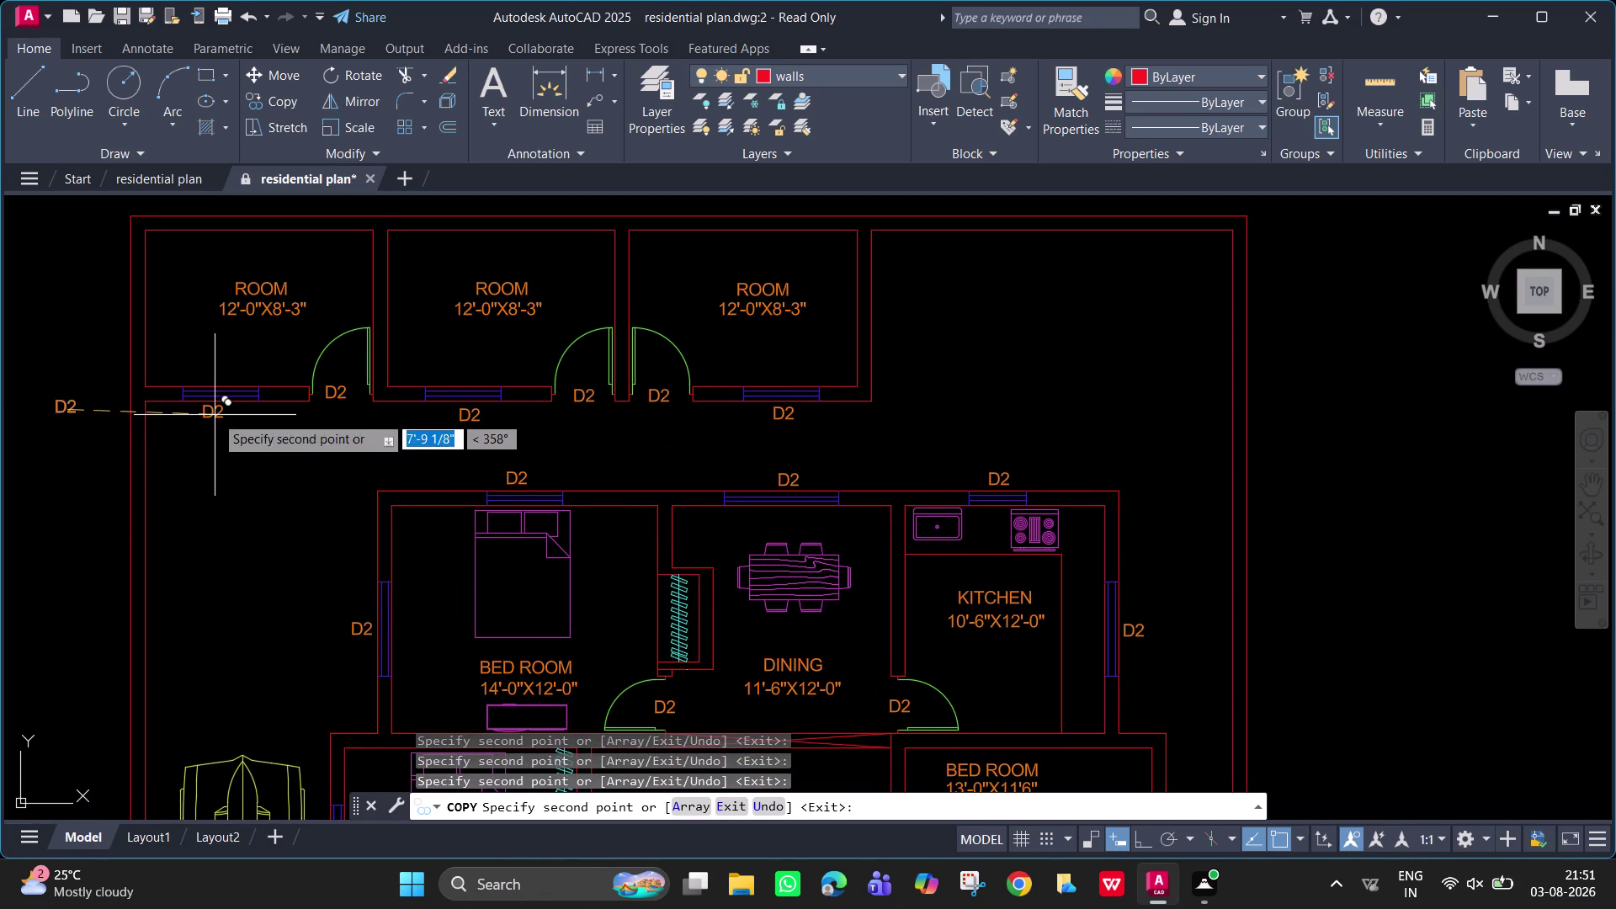
middle_drag(287, 624, 297, 330)
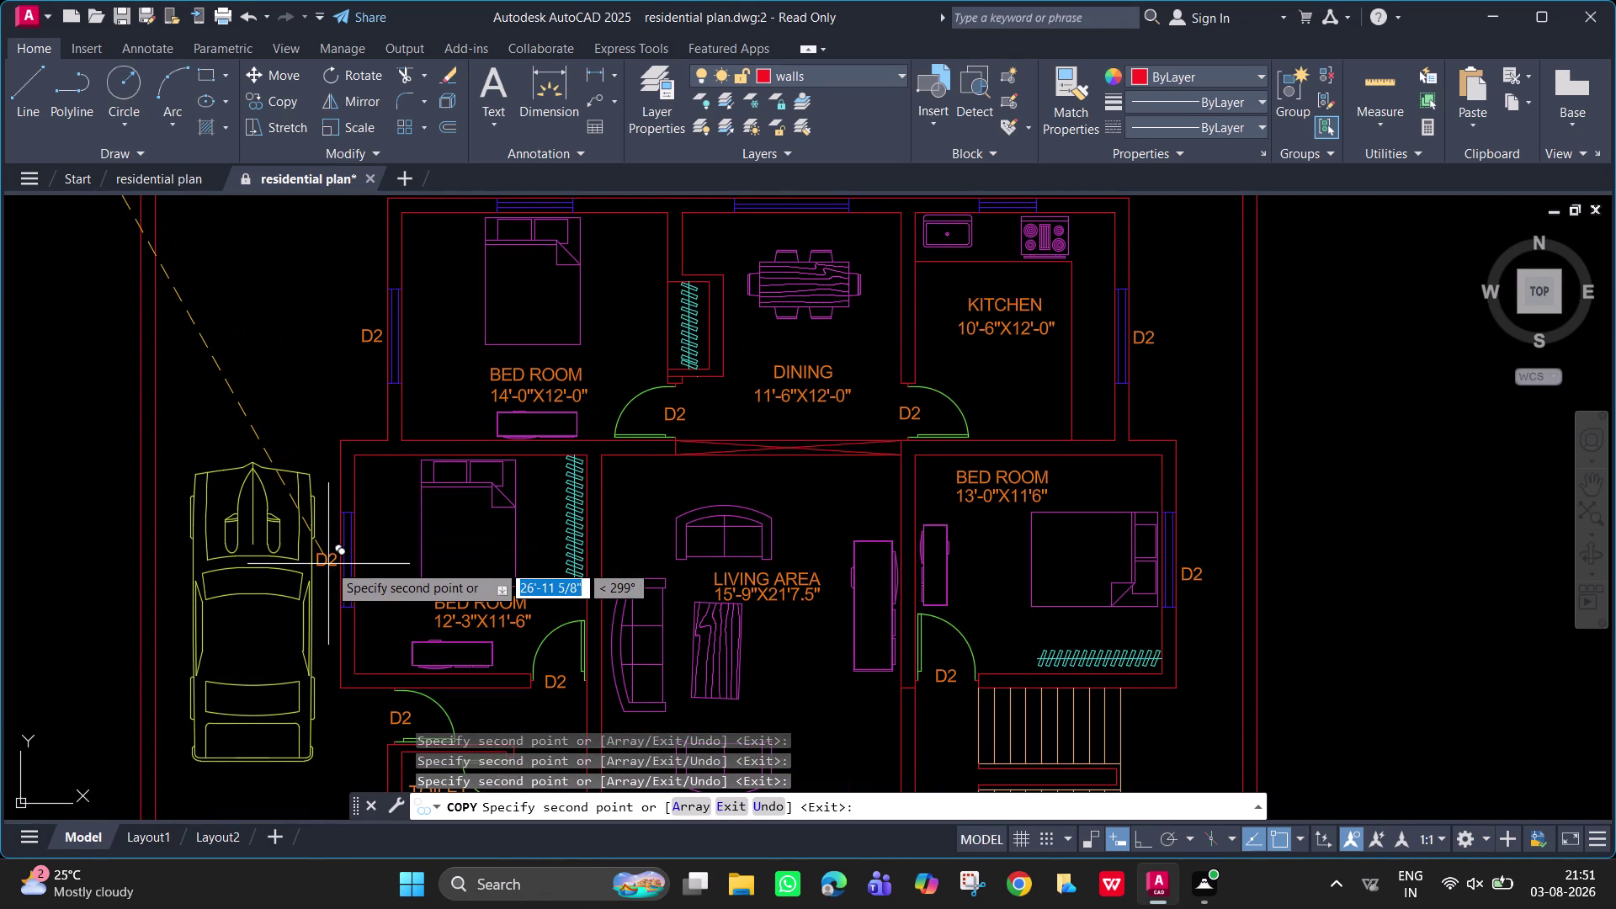
click(328, 564)
scroll(down, 3)
middle_drag(370, 666, 390, 411)
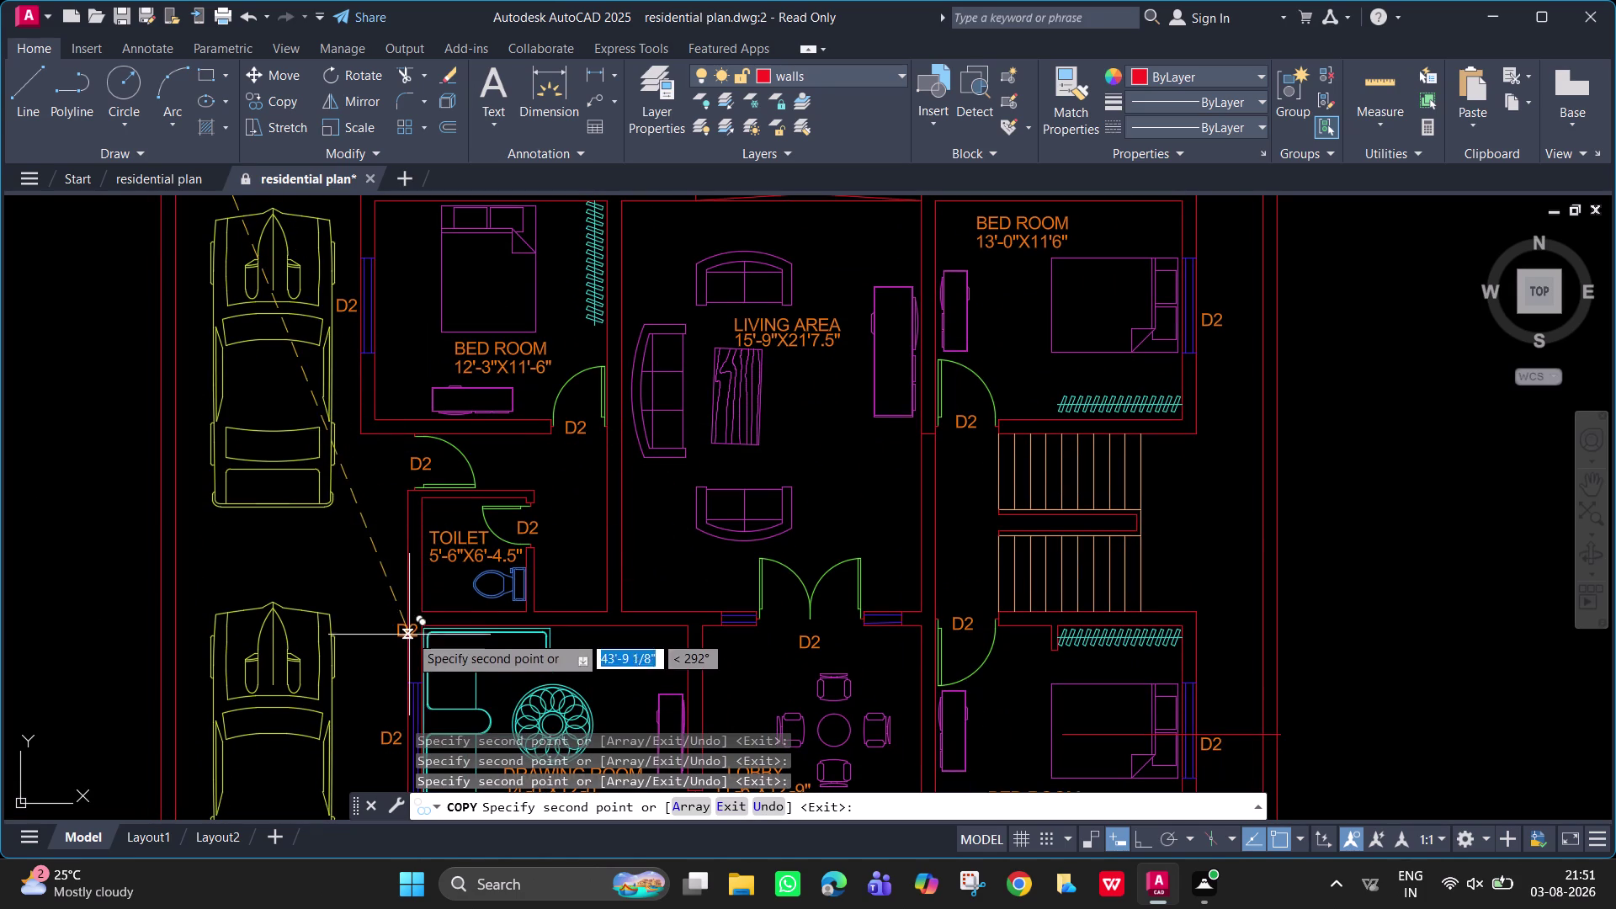
key(Escape)
scroll(up, 3)
middle_drag(450, 553, 451, 559)
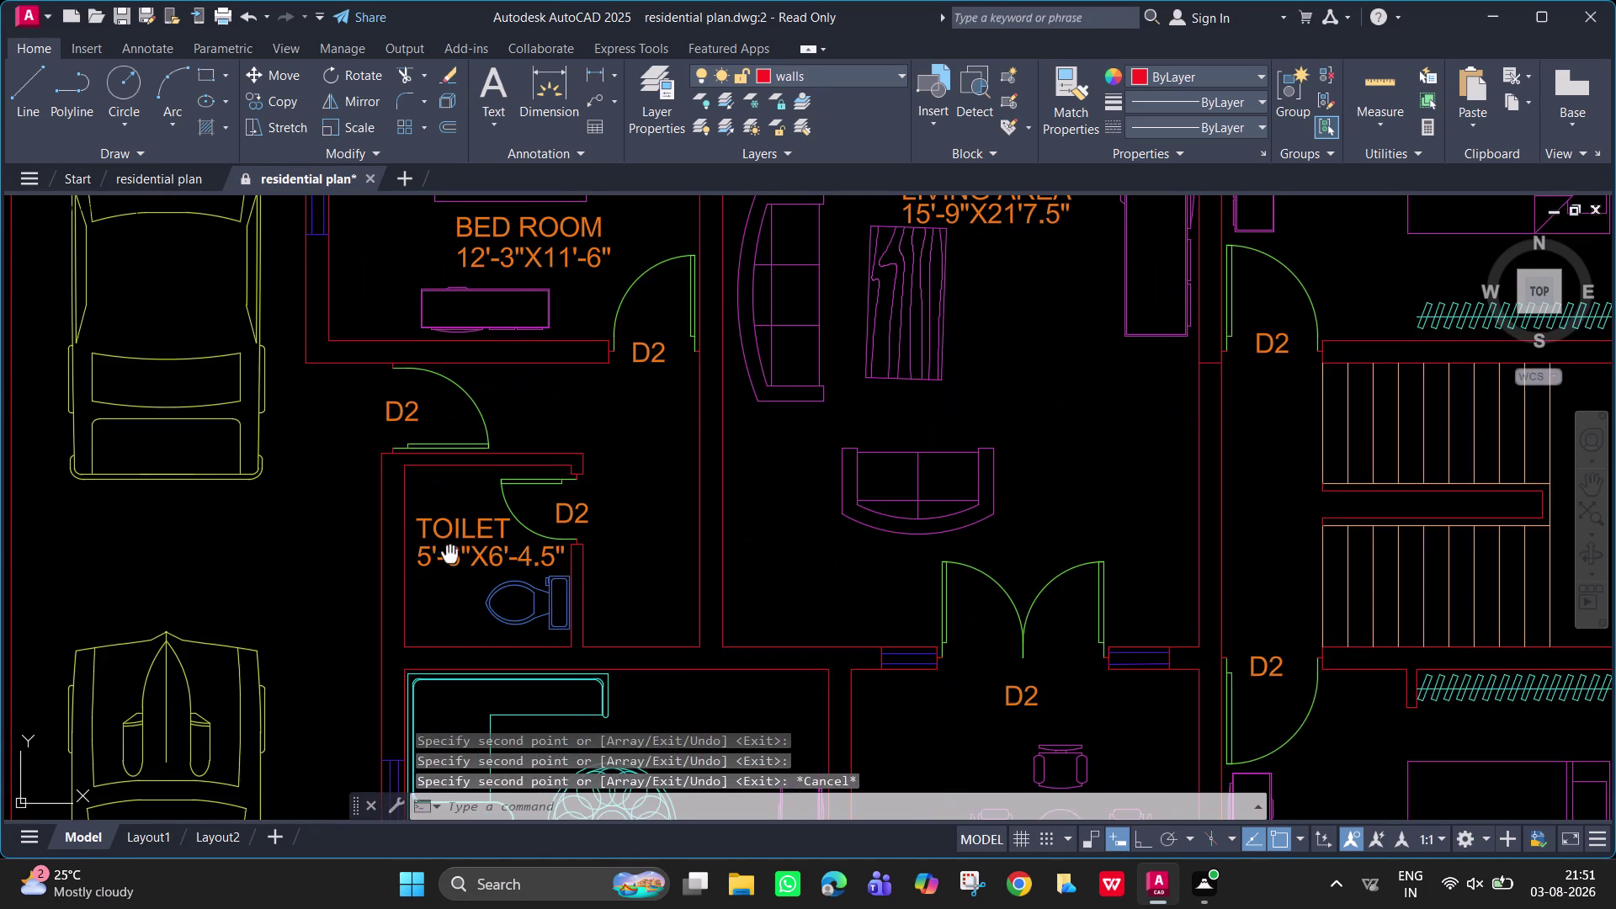
Pick a layer from the layer list and draw two short horizontal lines at the toilet wall.
middle_drag(451, 559, 406, 612)
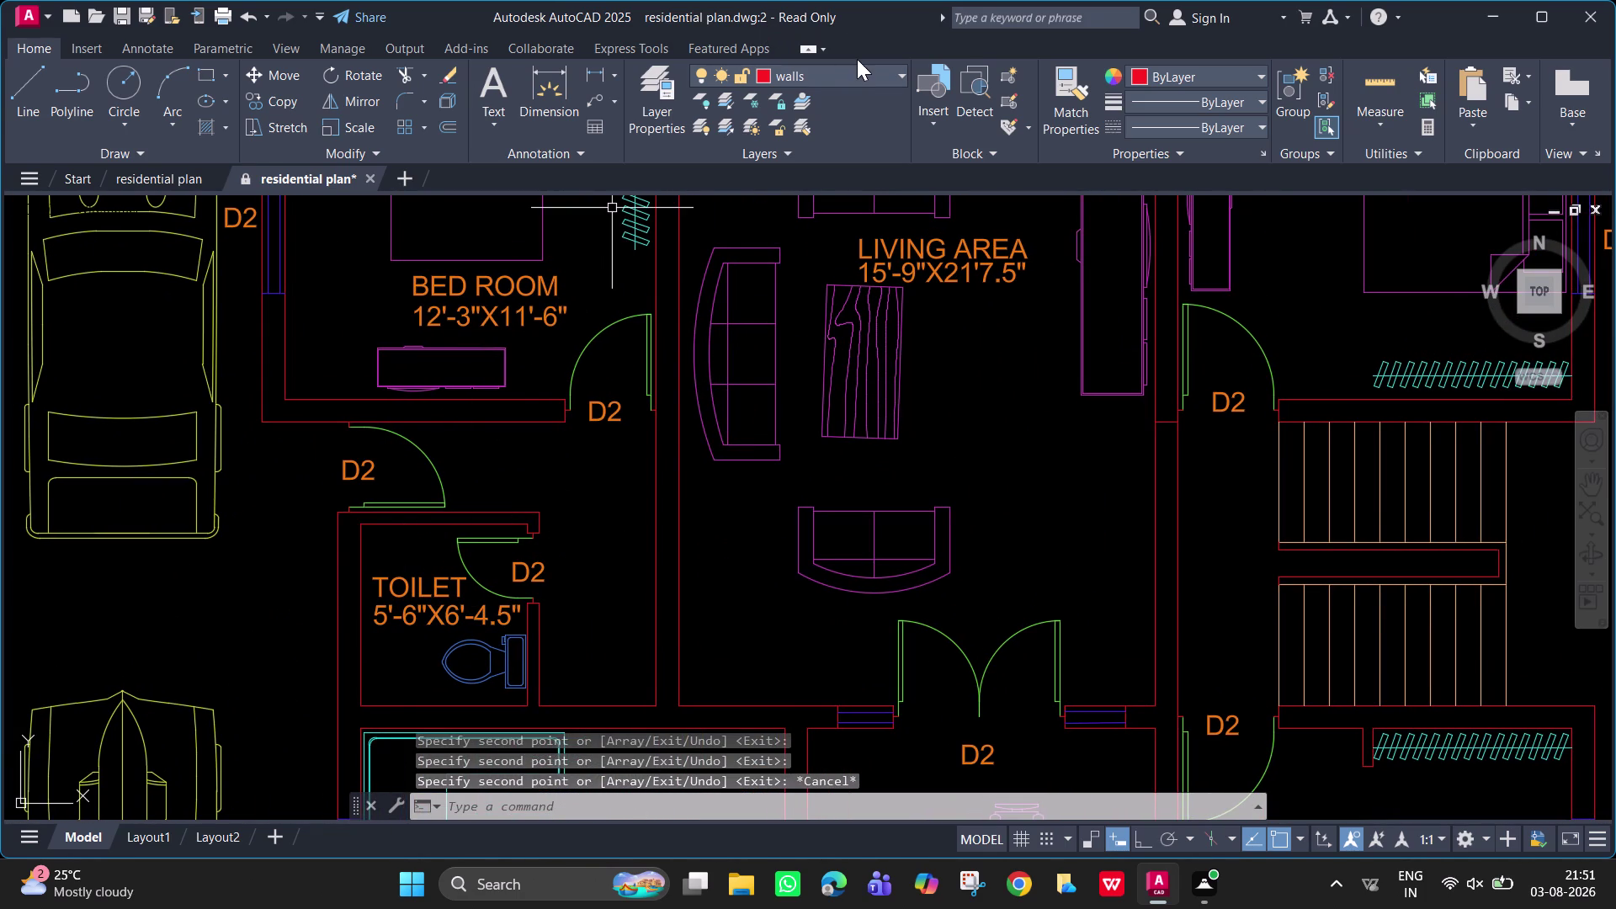
click(862, 81)
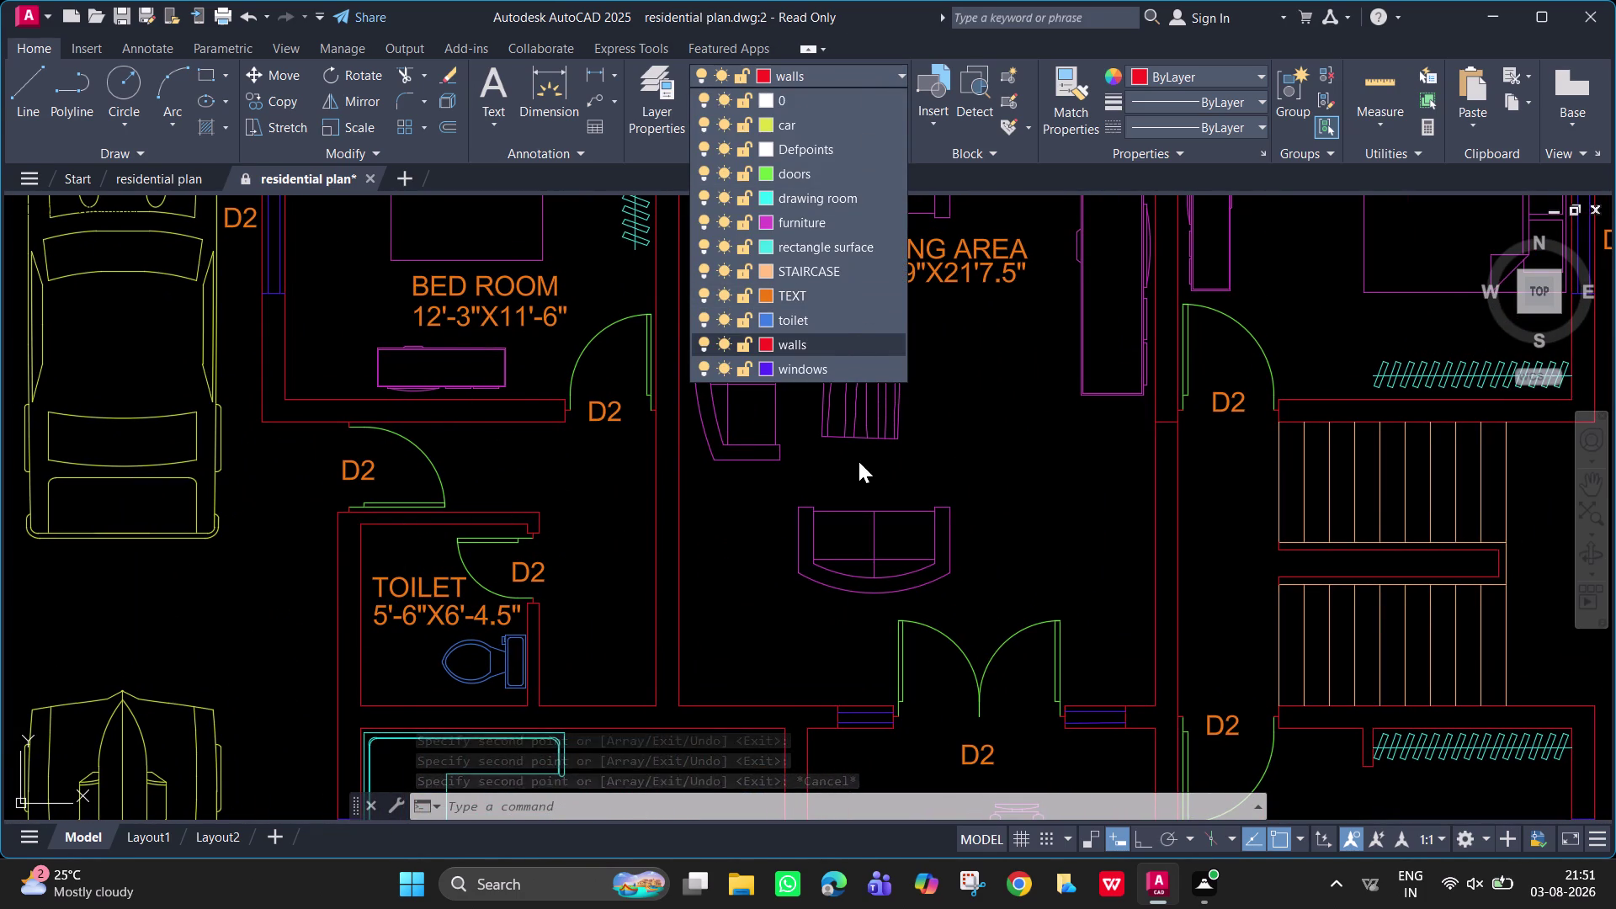
click(825, 374)
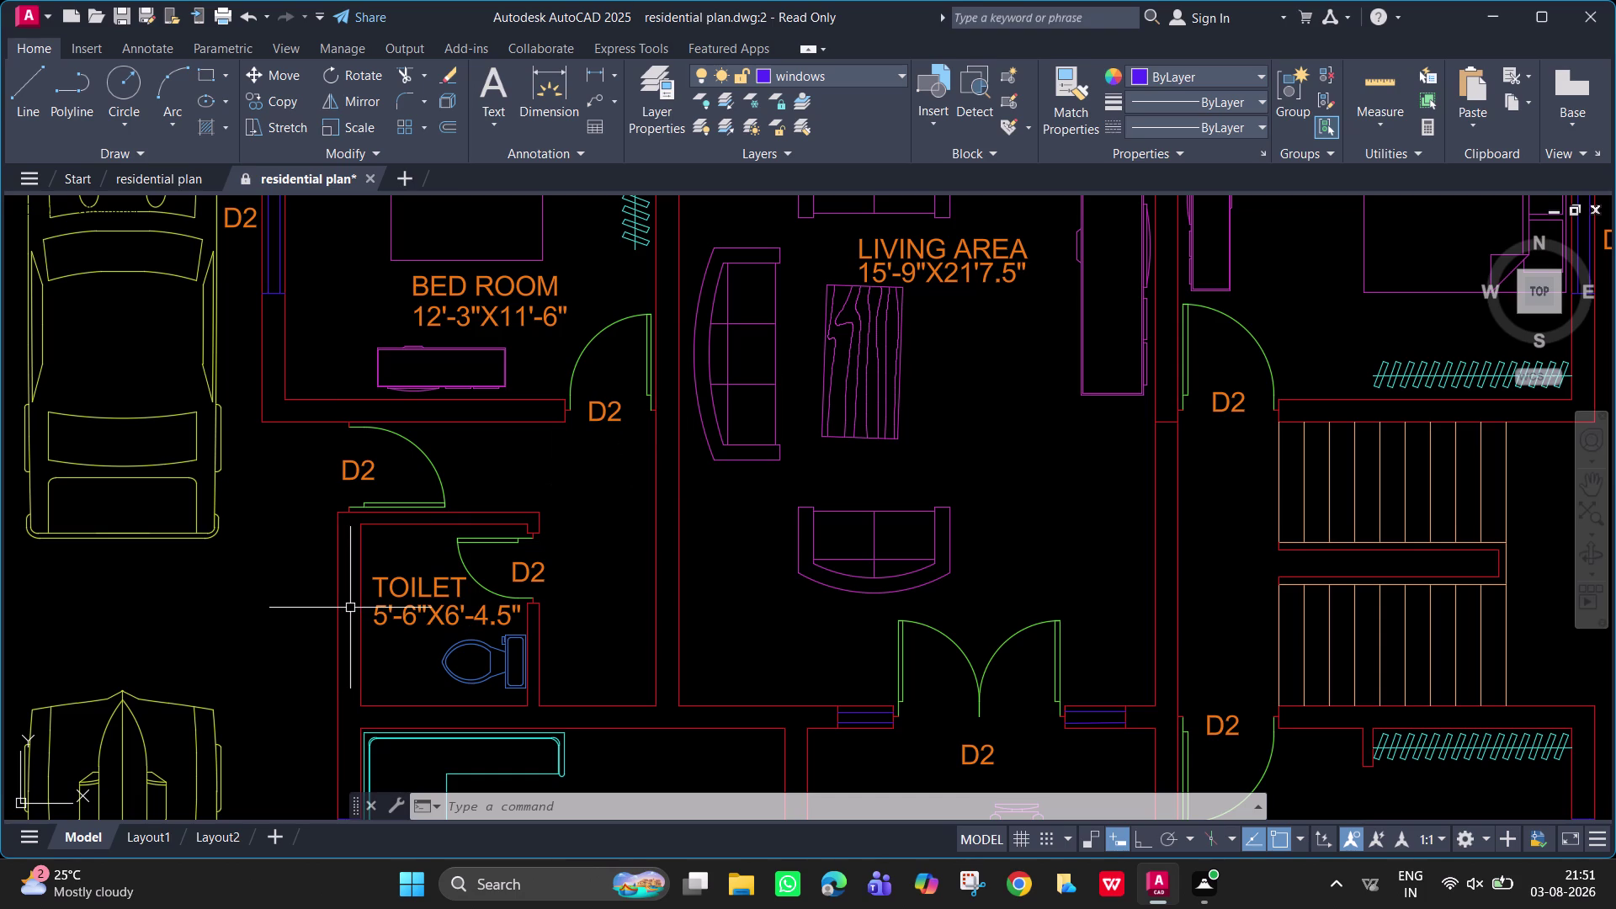
text(L)
key(space)
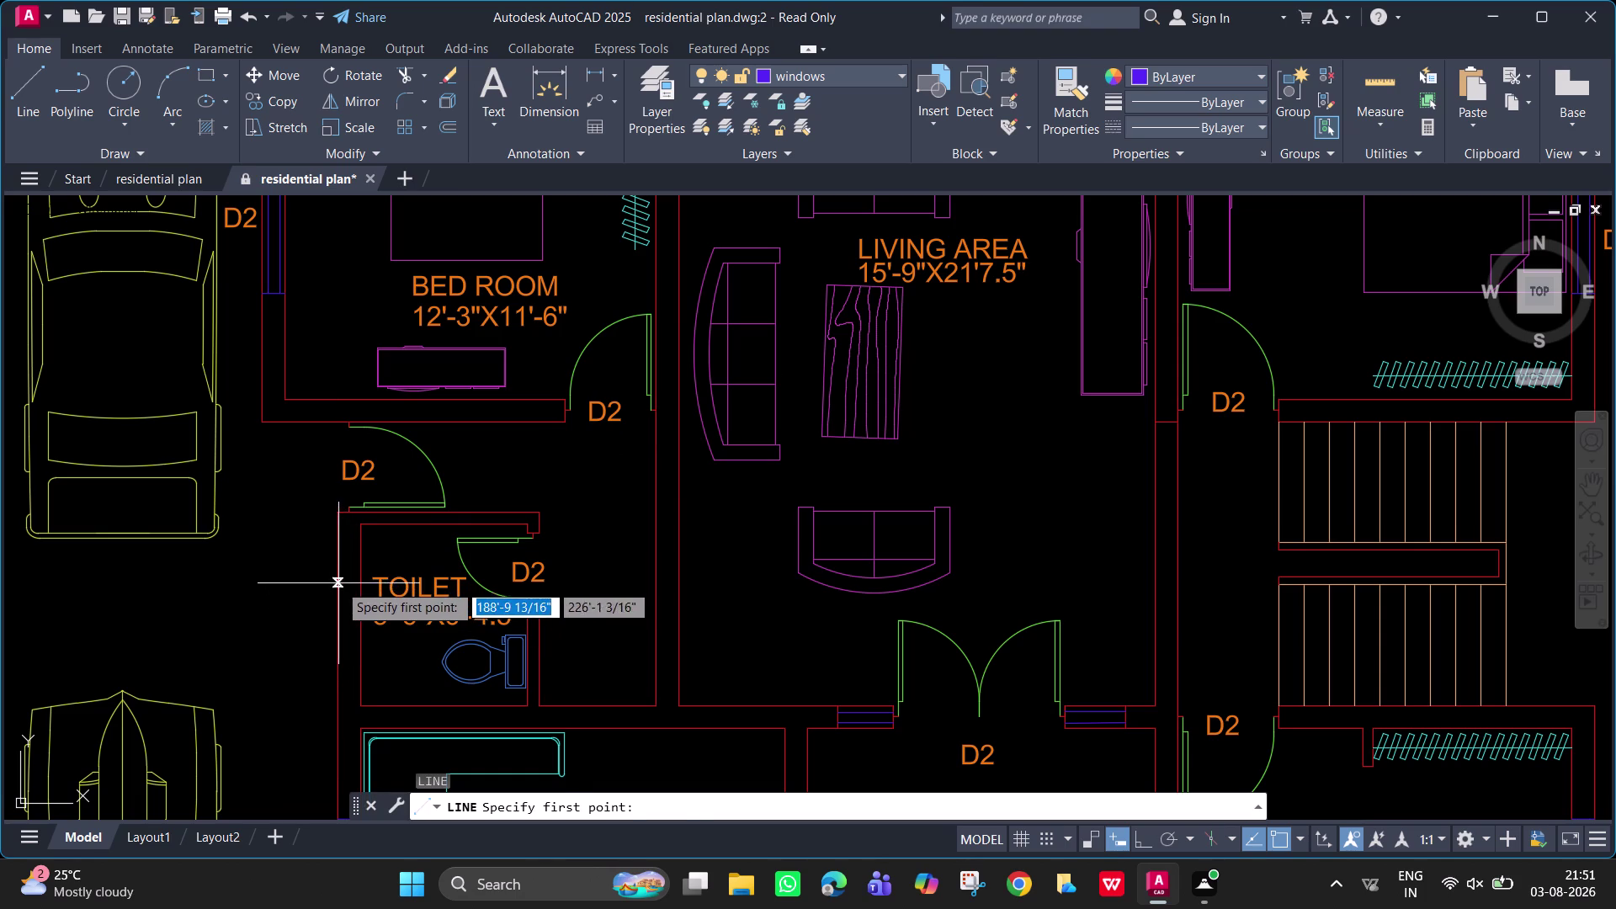
click(338, 583)
click(365, 583)
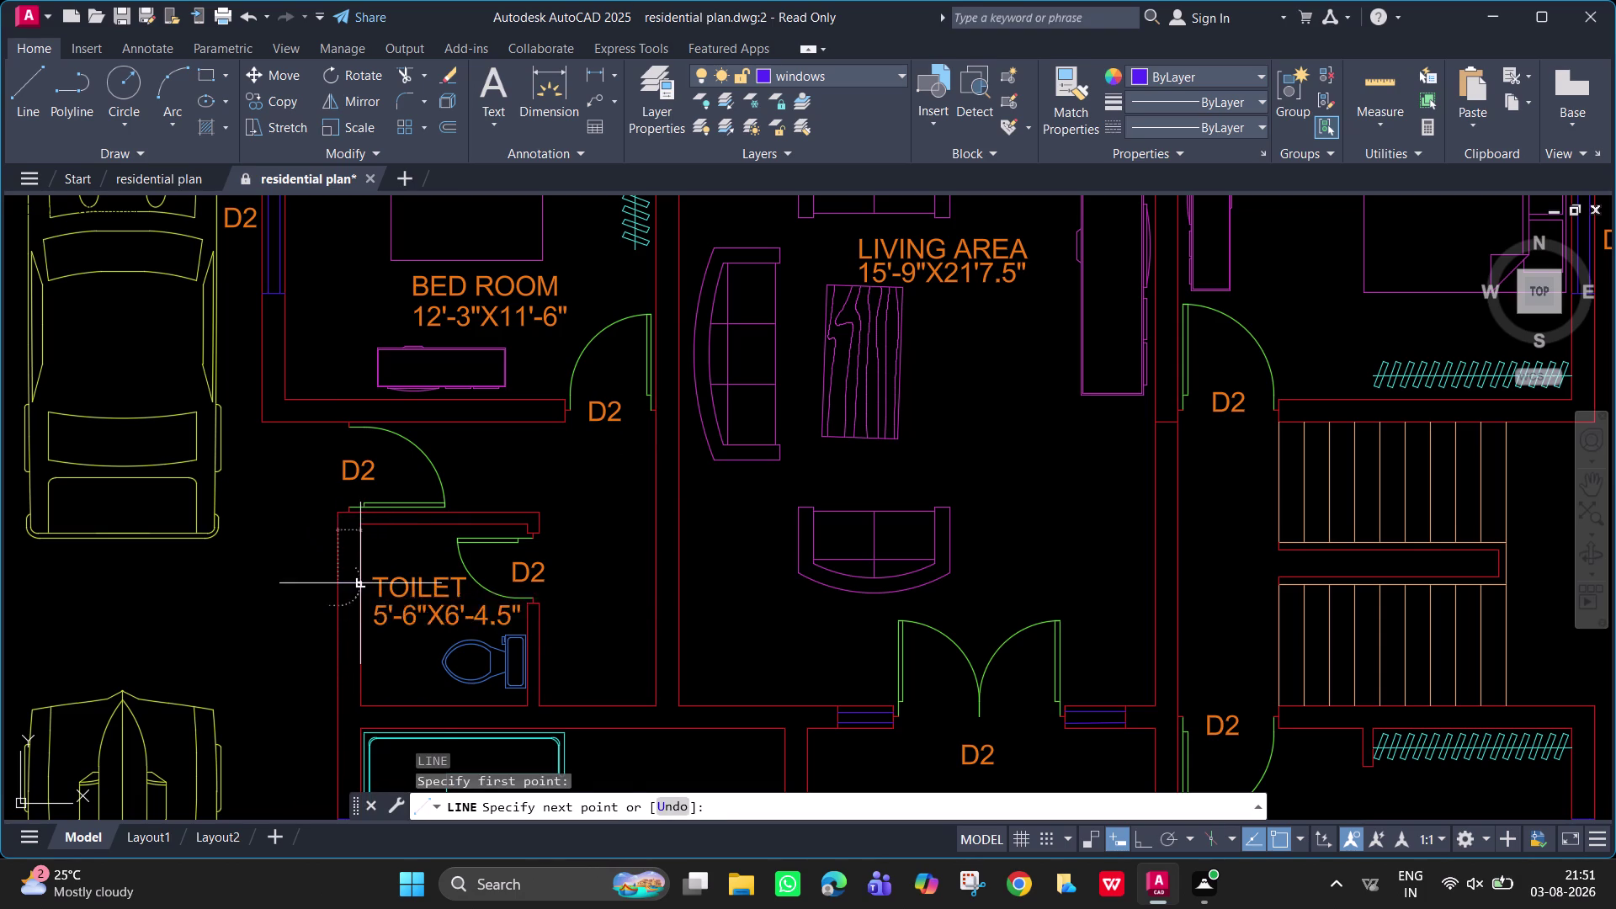
key(space)
key(space)
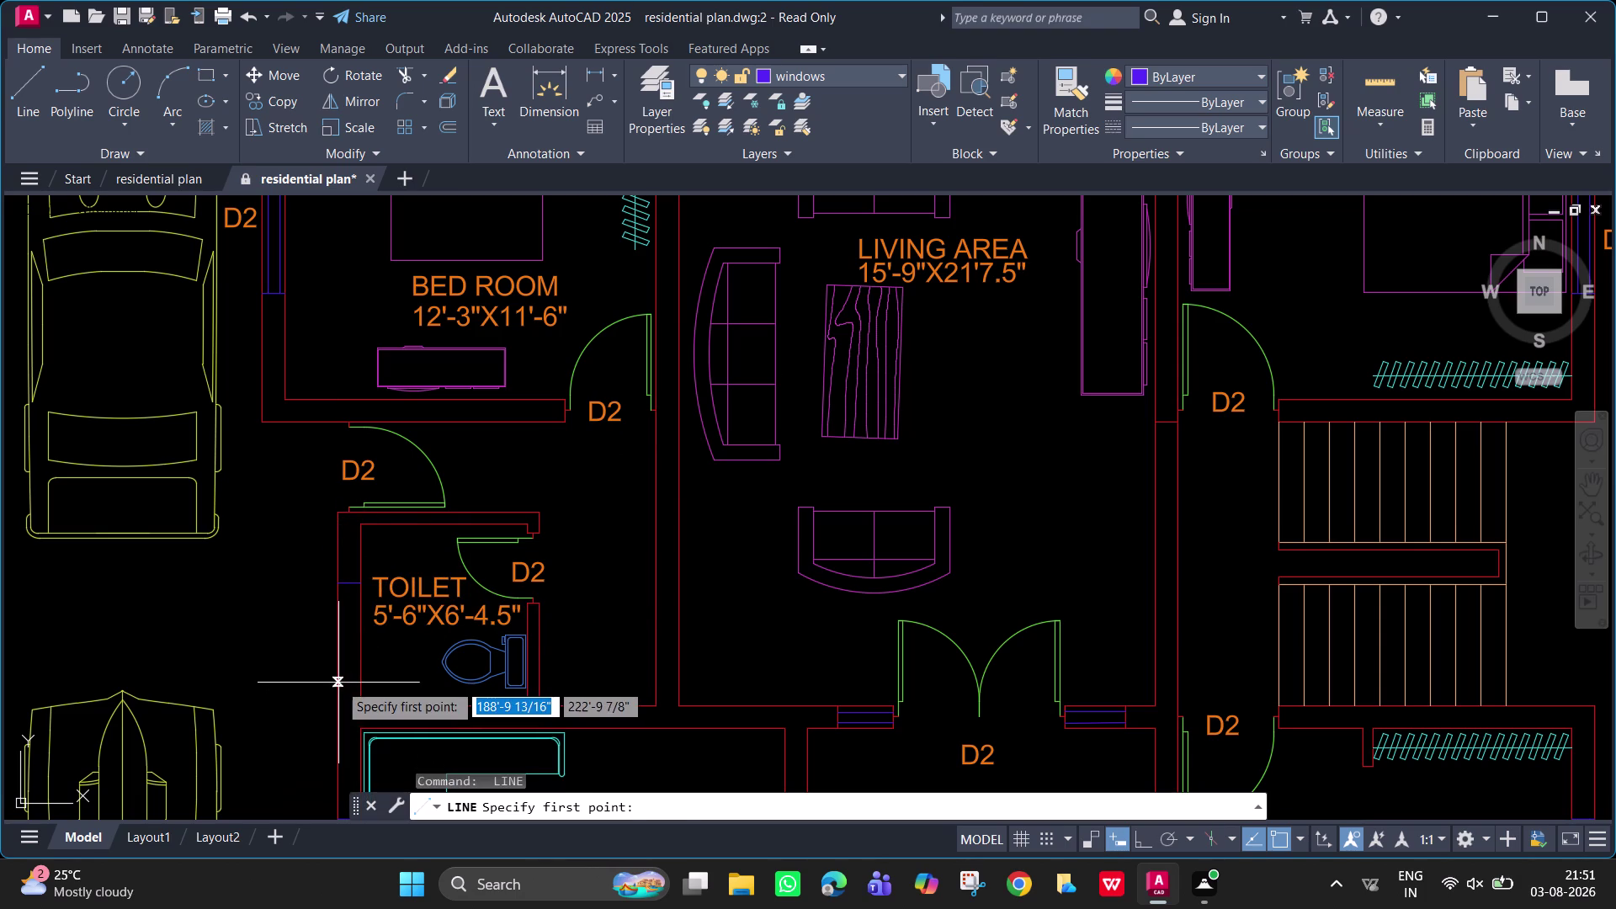
click(339, 683)
click(360, 683)
key(space)
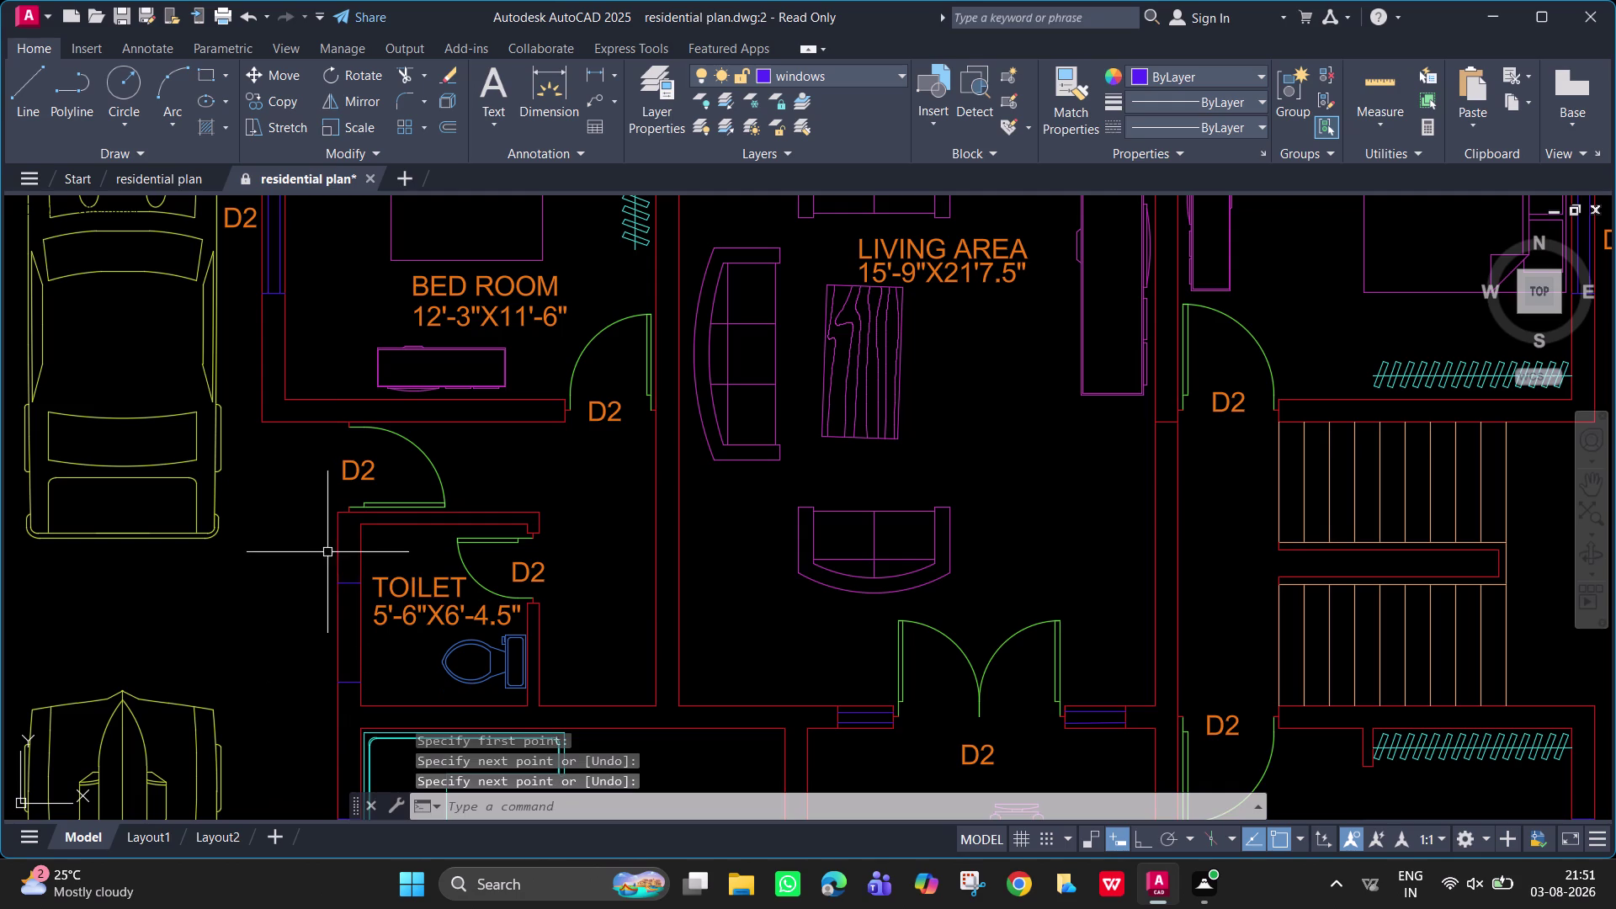
Draw two more short lines down along the toilet's left wall opening.
key(space)
scroll(up, 3)
click(359, 588)
scroll(down, 3)
middle_drag(358, 637, 340, 412)
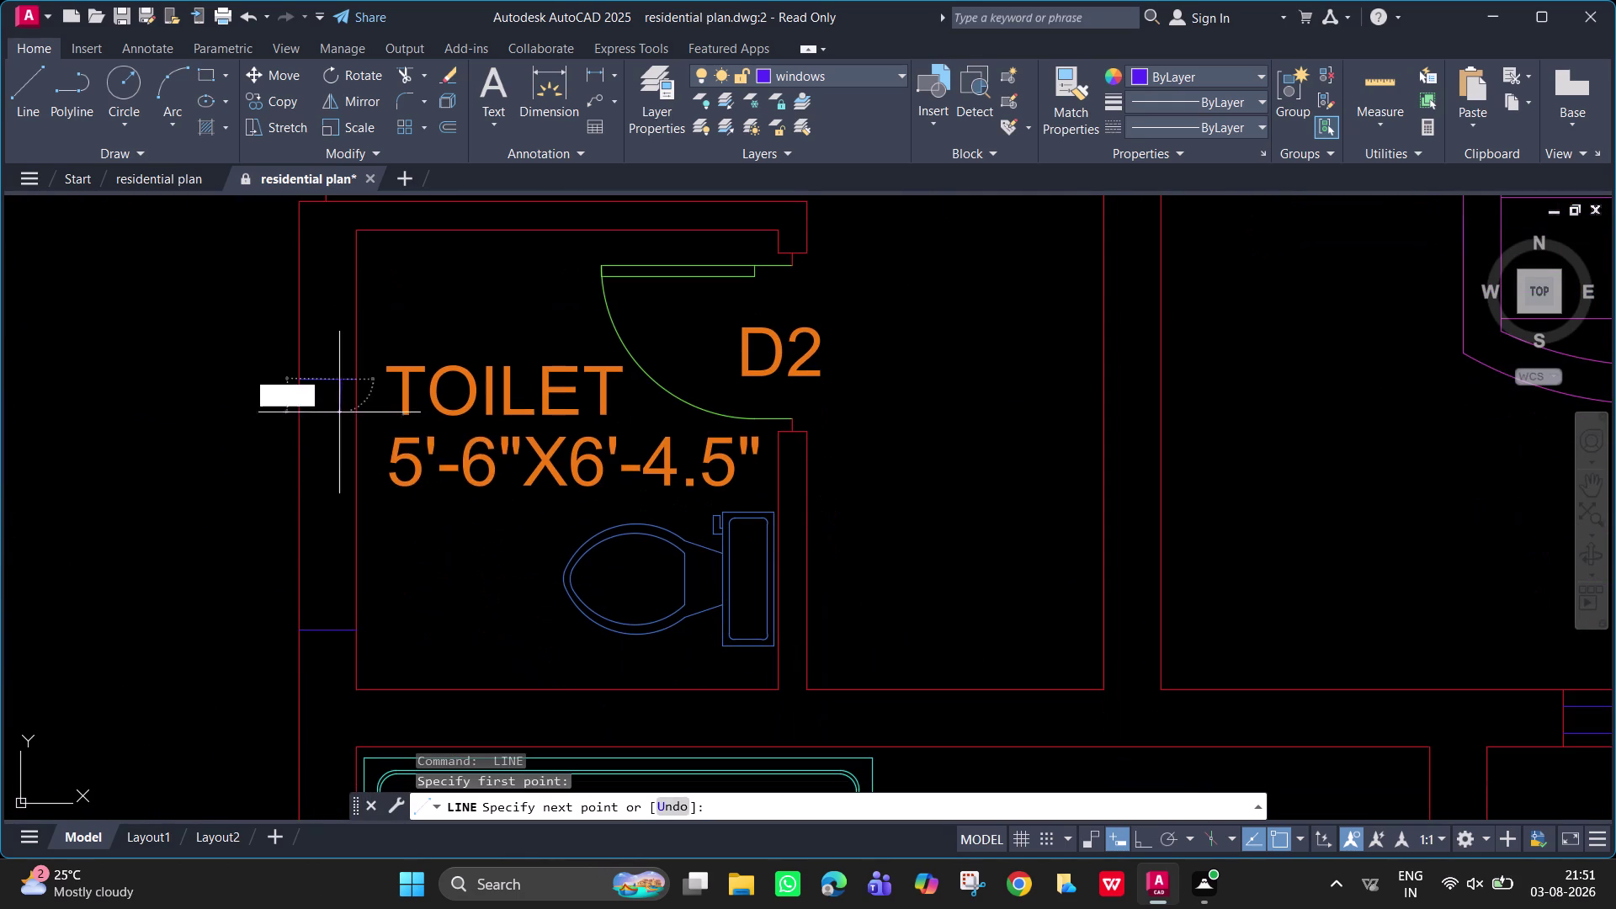
click(340, 630)
key(space)
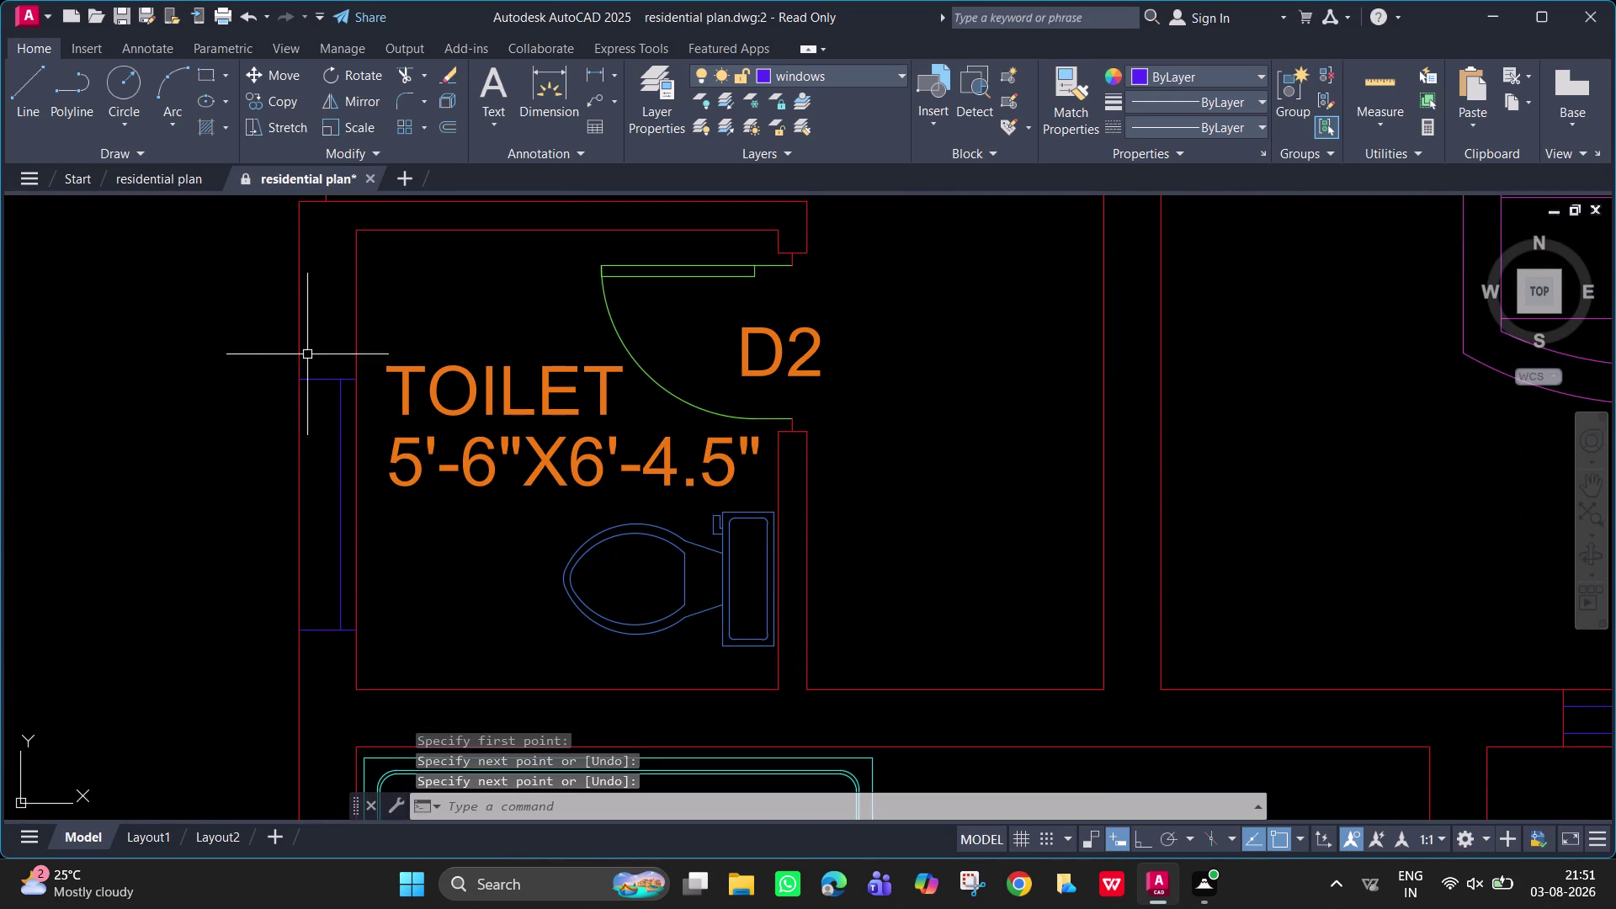
key(space)
click(316, 382)
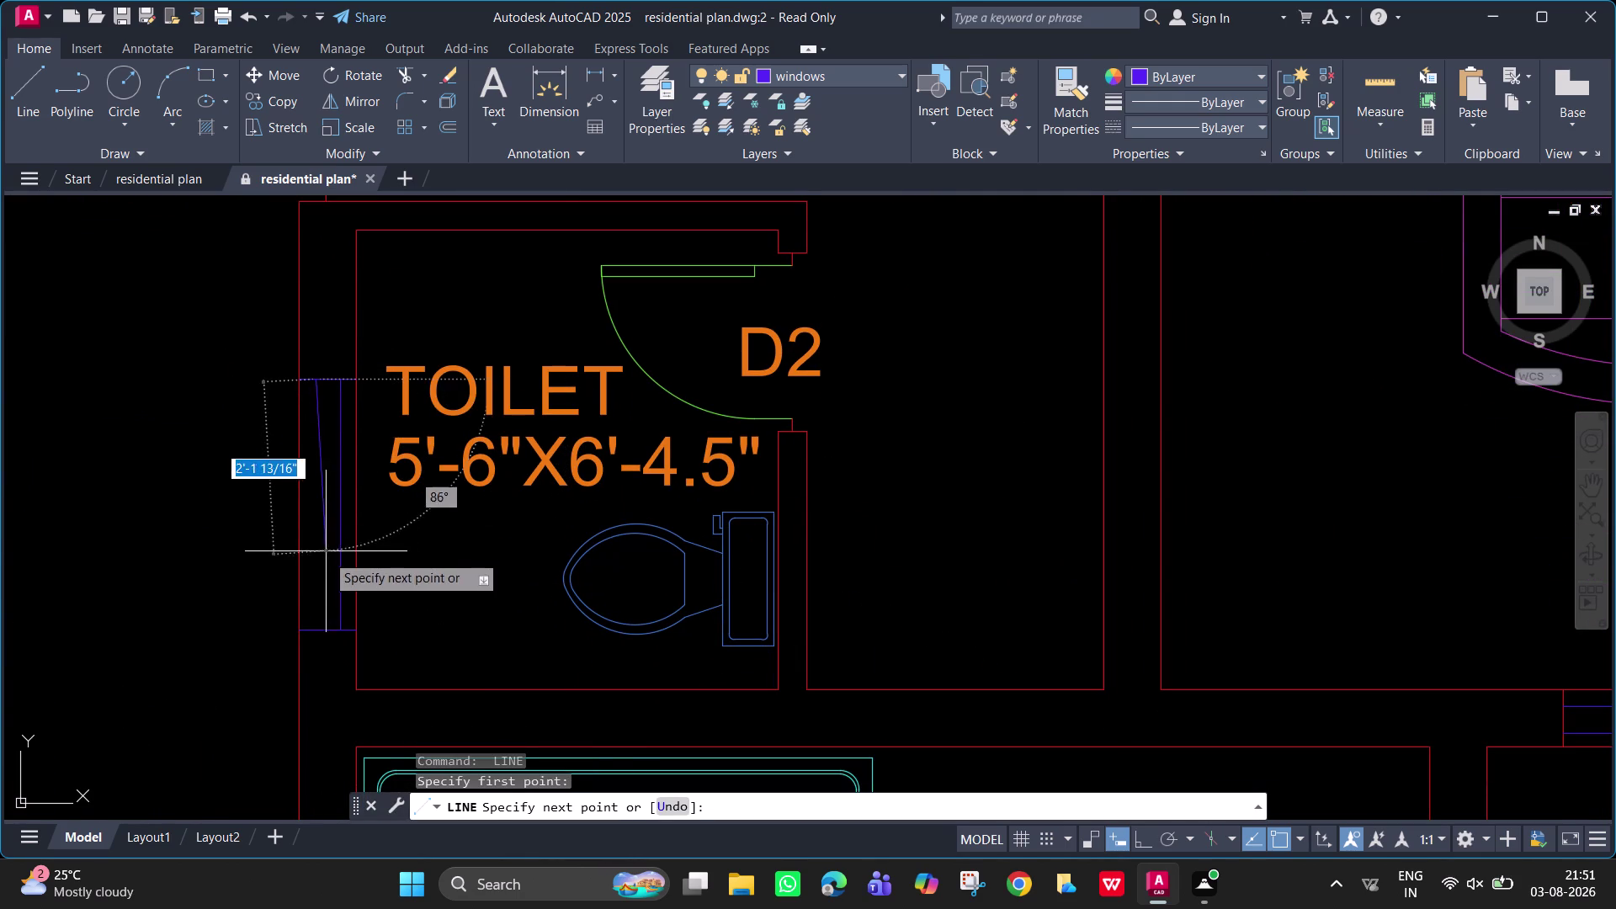
click(318, 628)
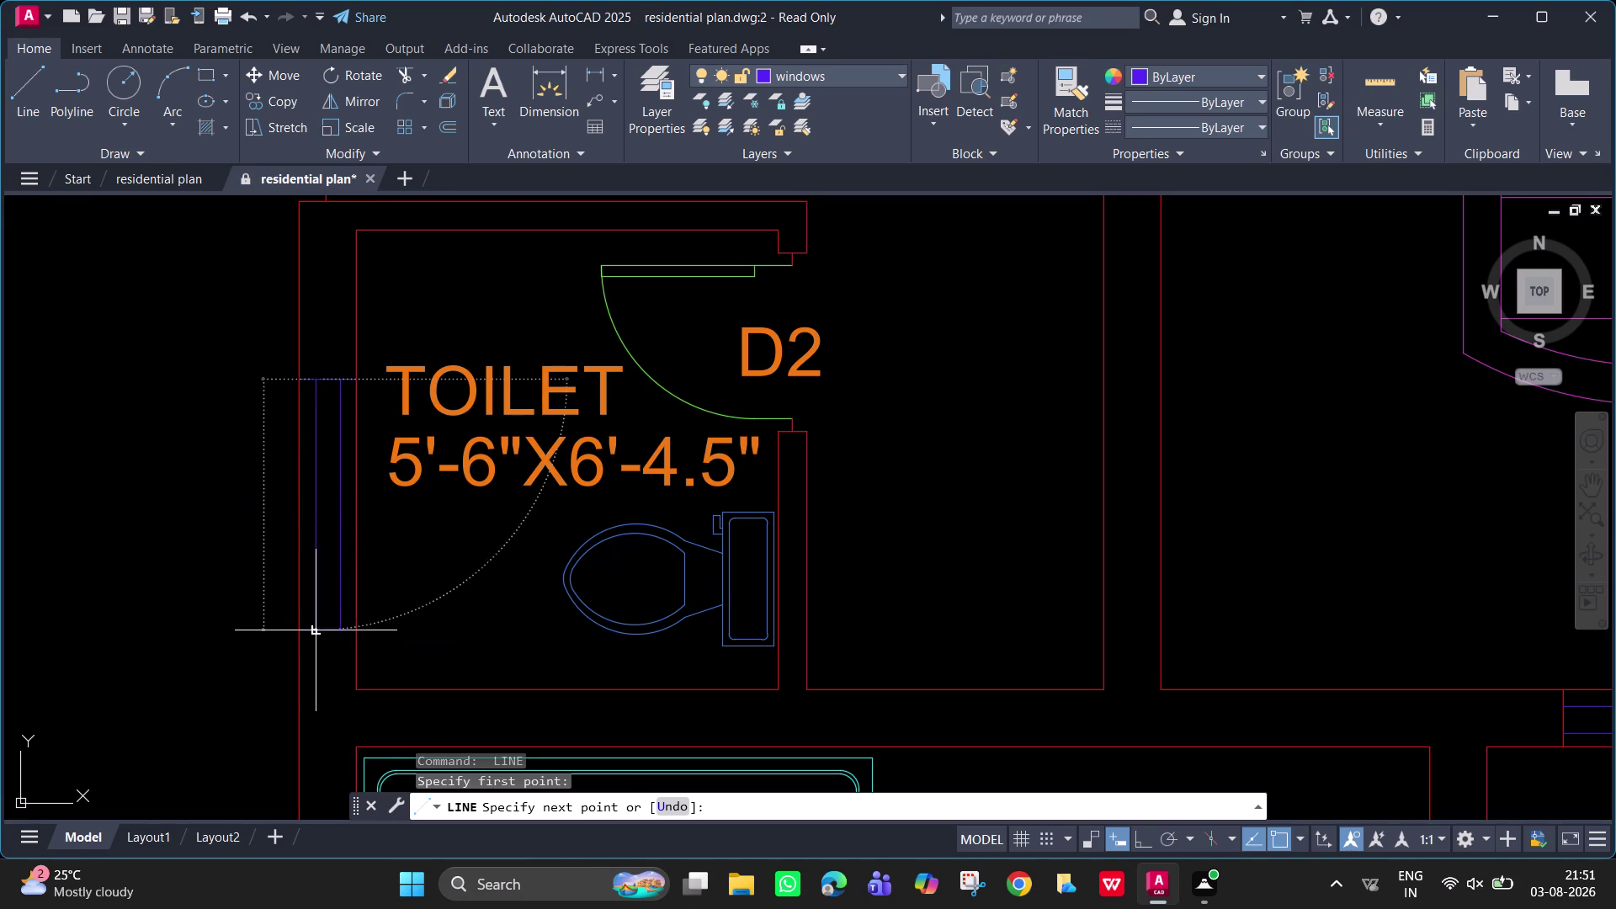
key(space)
scroll(down, 3)
middle_click(386, 536)
click(374, 375)
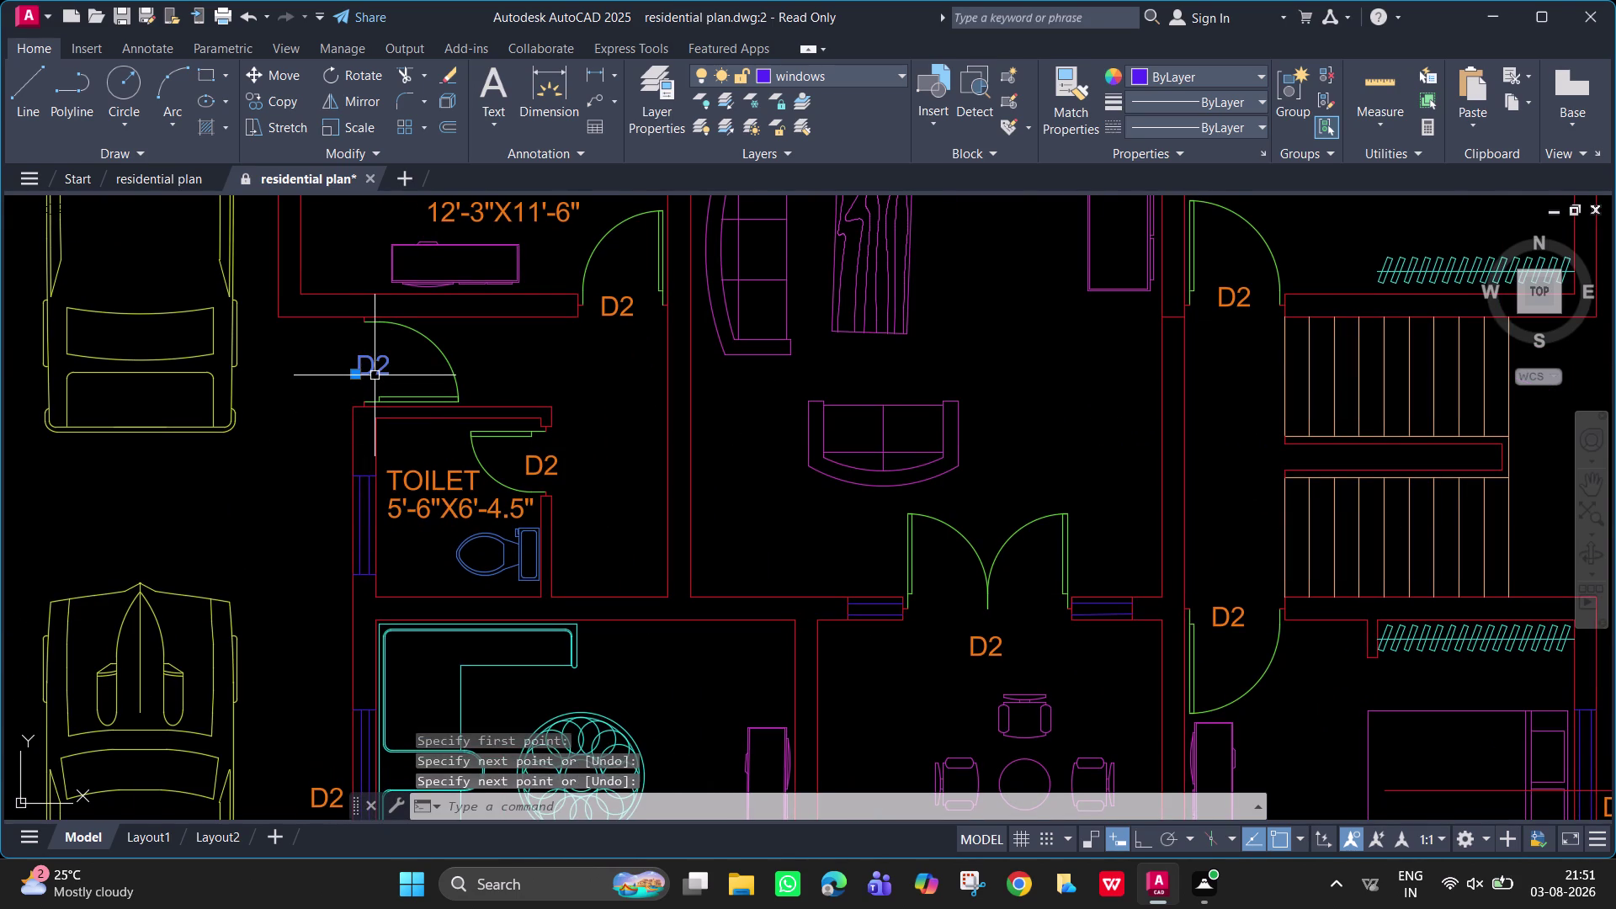
Copy the D2 tag from above the toilet to beside its left wall opening.
text(CO)
key(space)
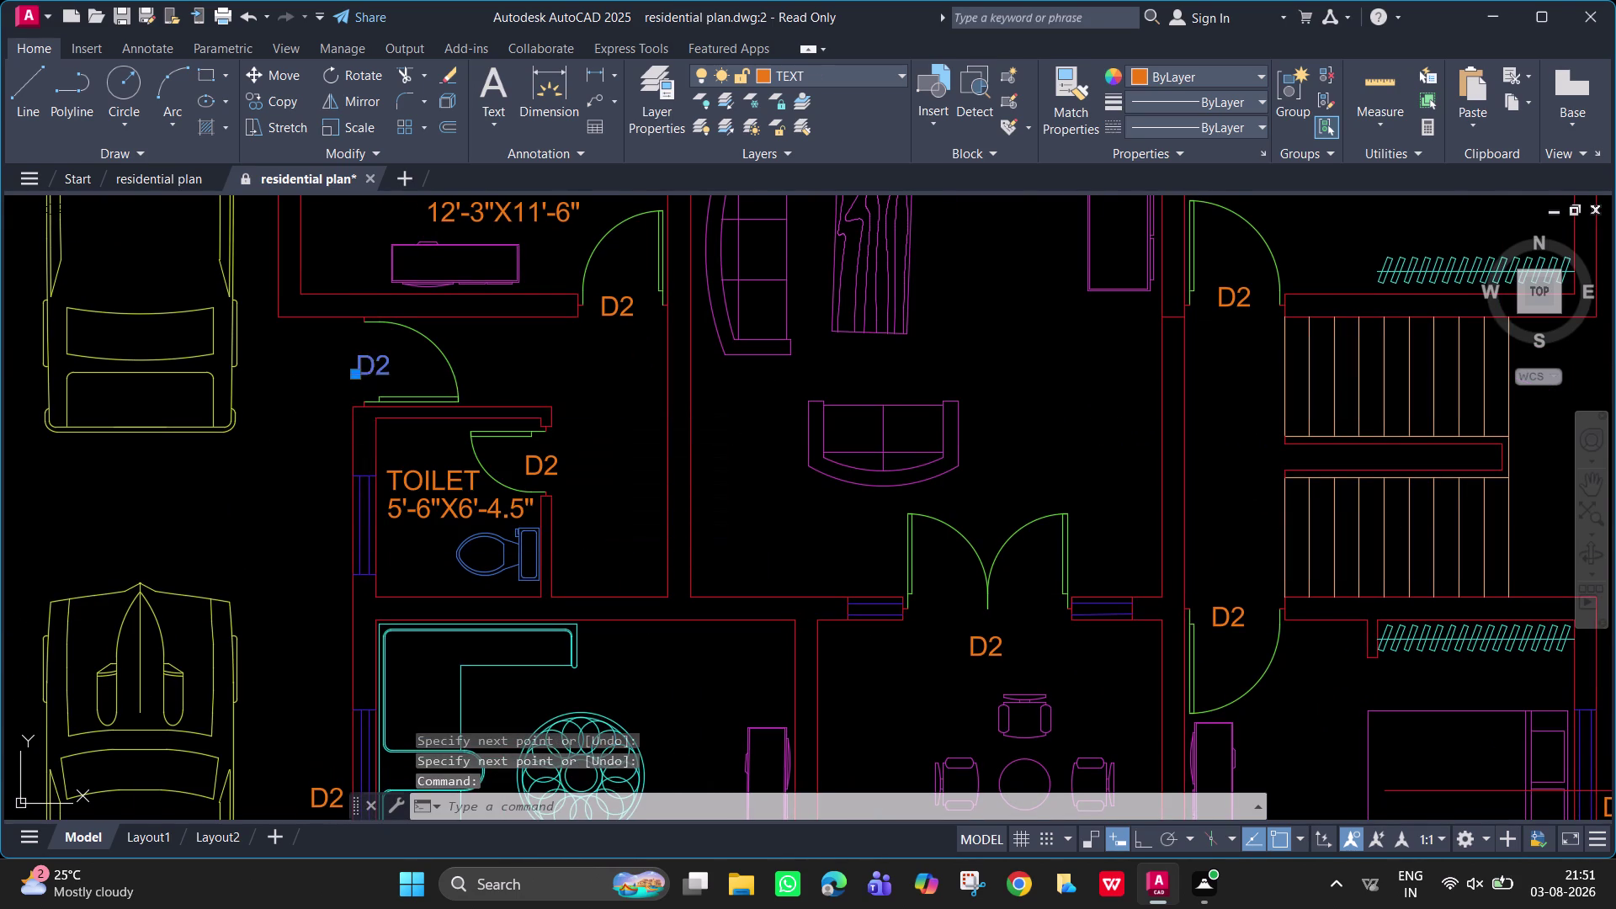
click(374, 375)
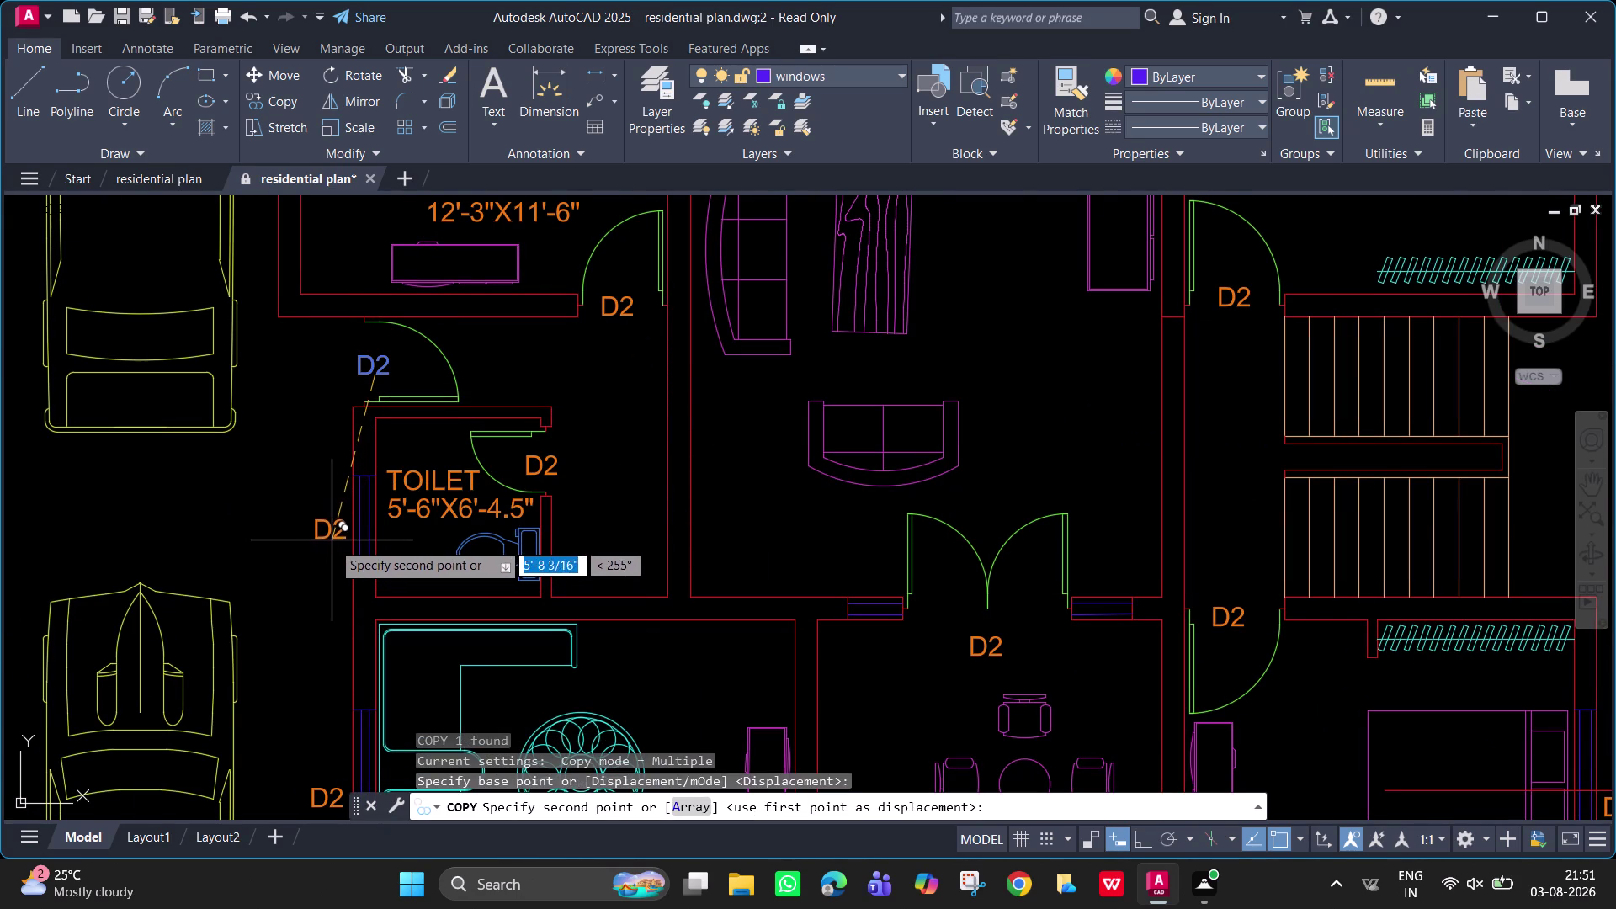
click(333, 541)
key(grave)
key(Escape)
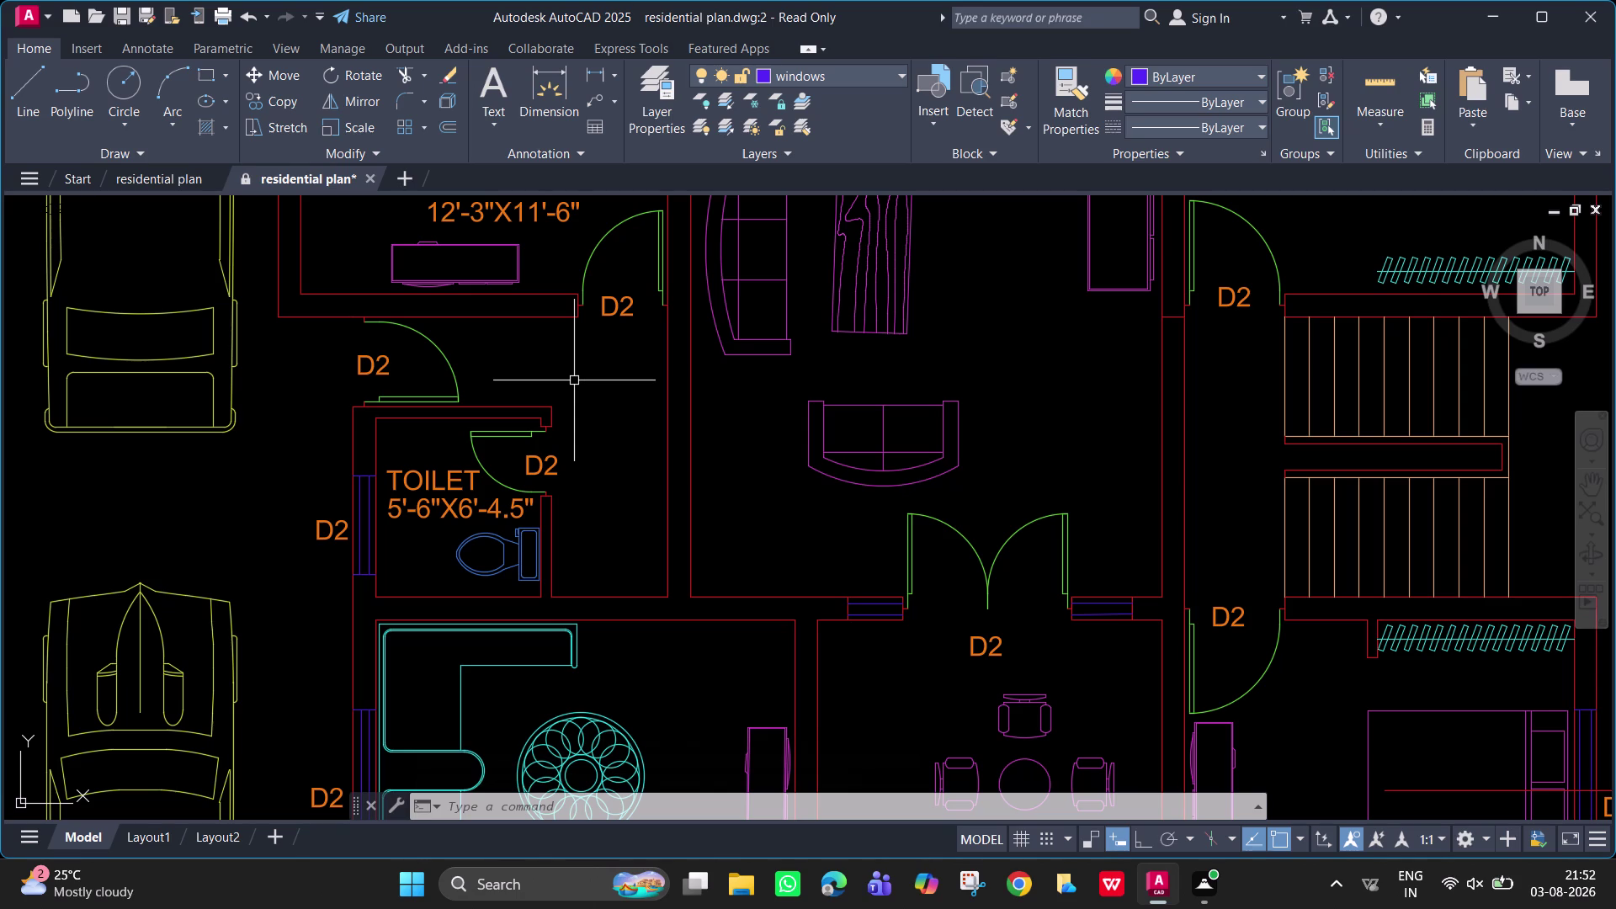
scroll(down, 3)
middle_drag(839, 560, 834, 766)
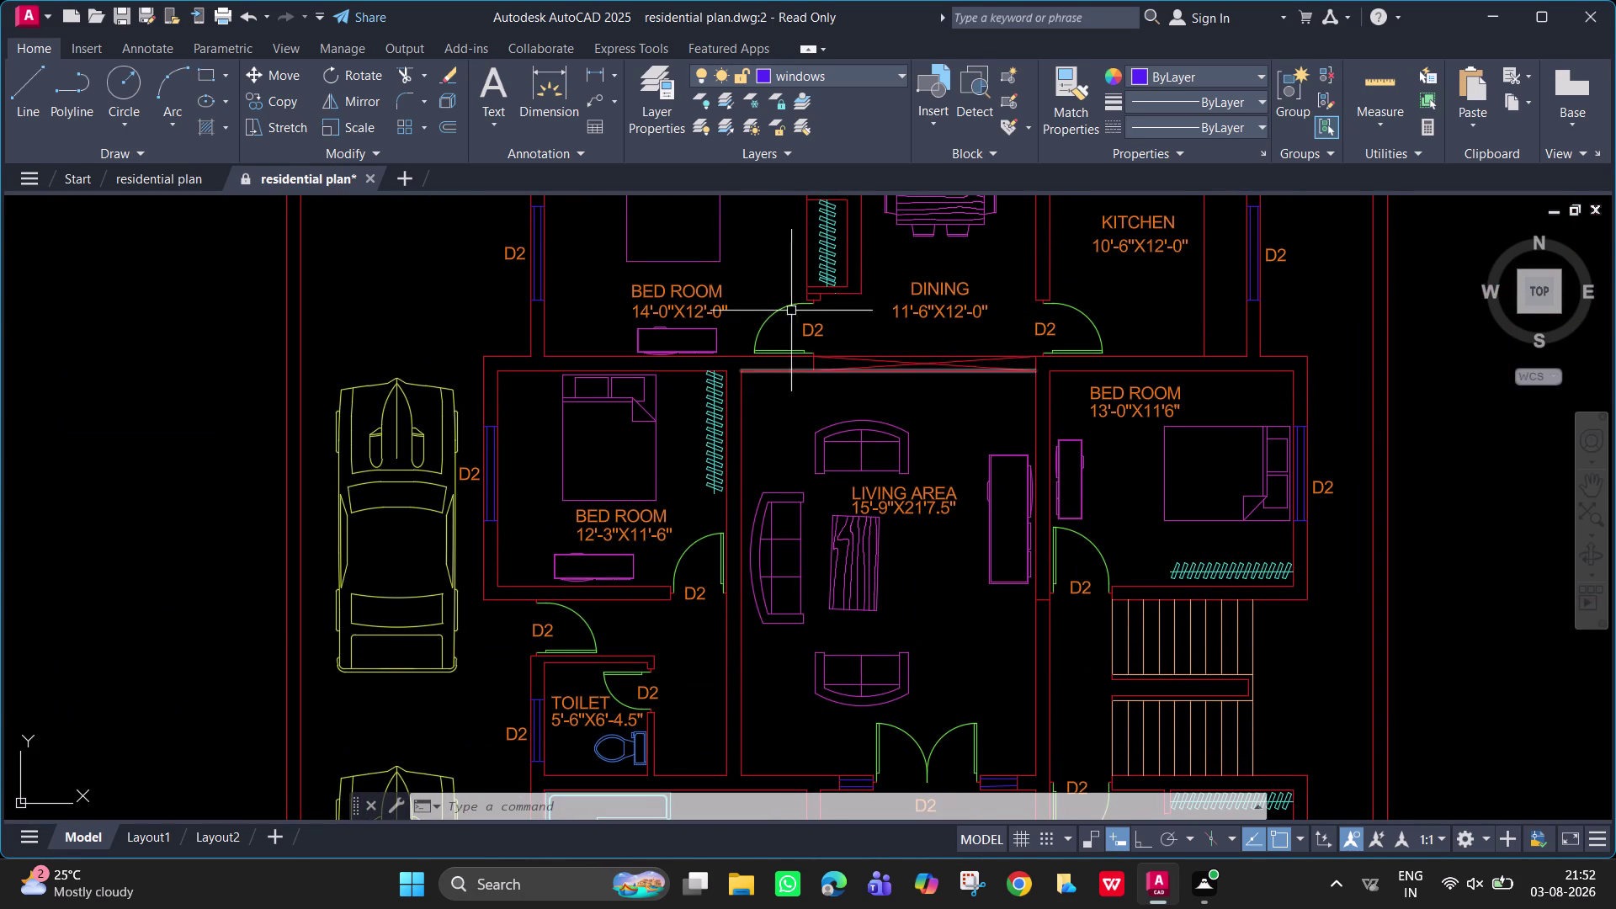
Renumber the two D2 tags on either side of DINING to D1.
double_click(823, 326)
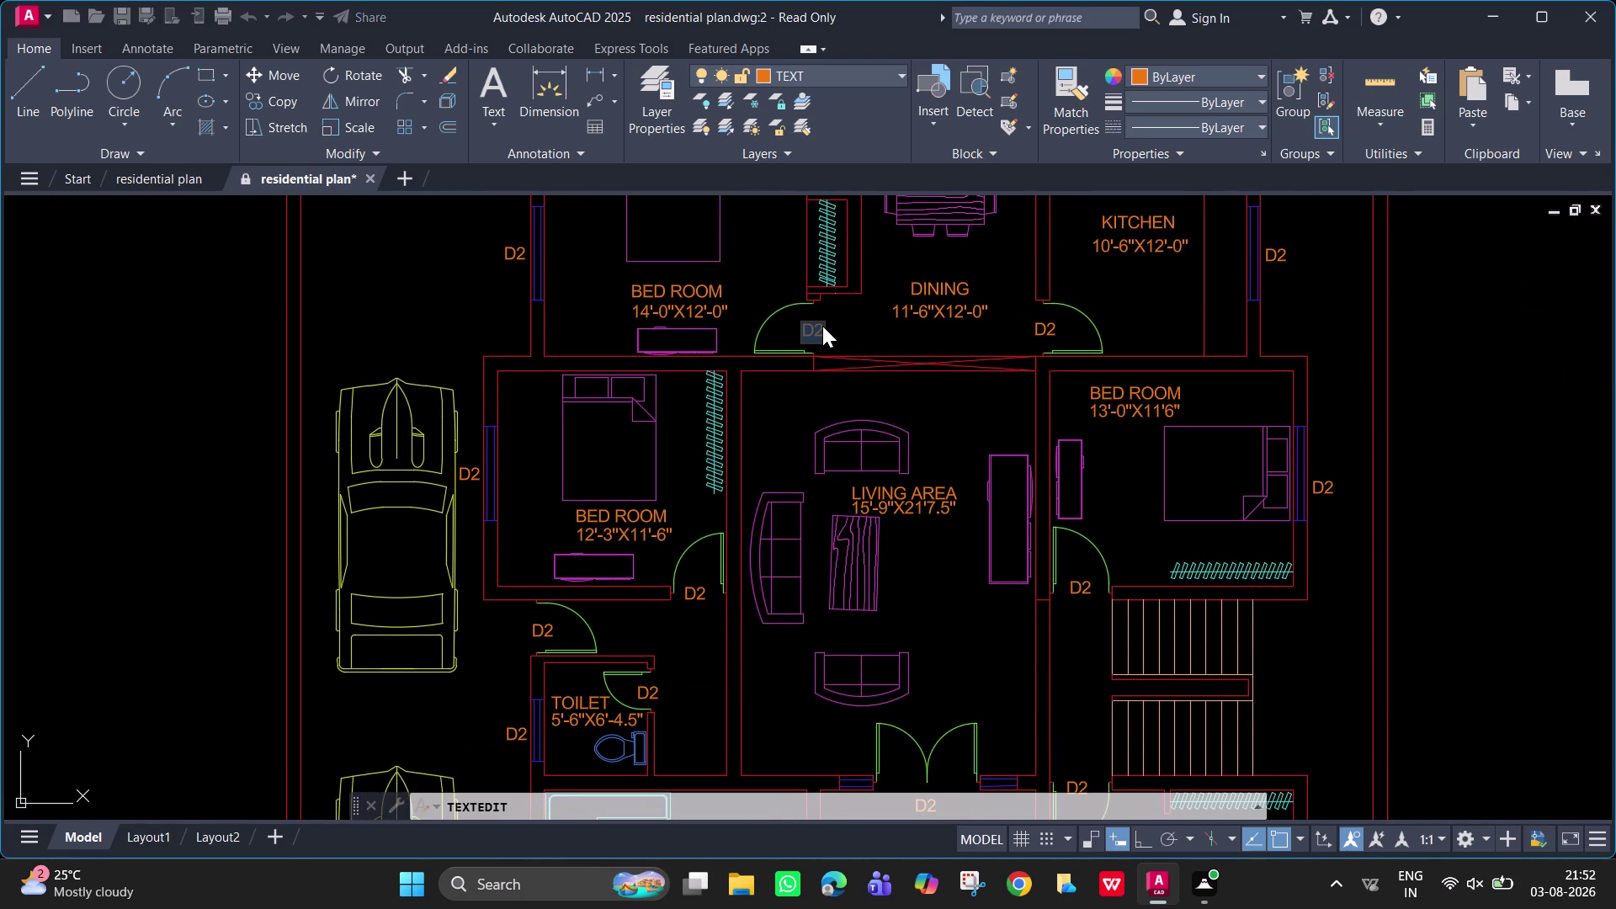
key(BackSpace)
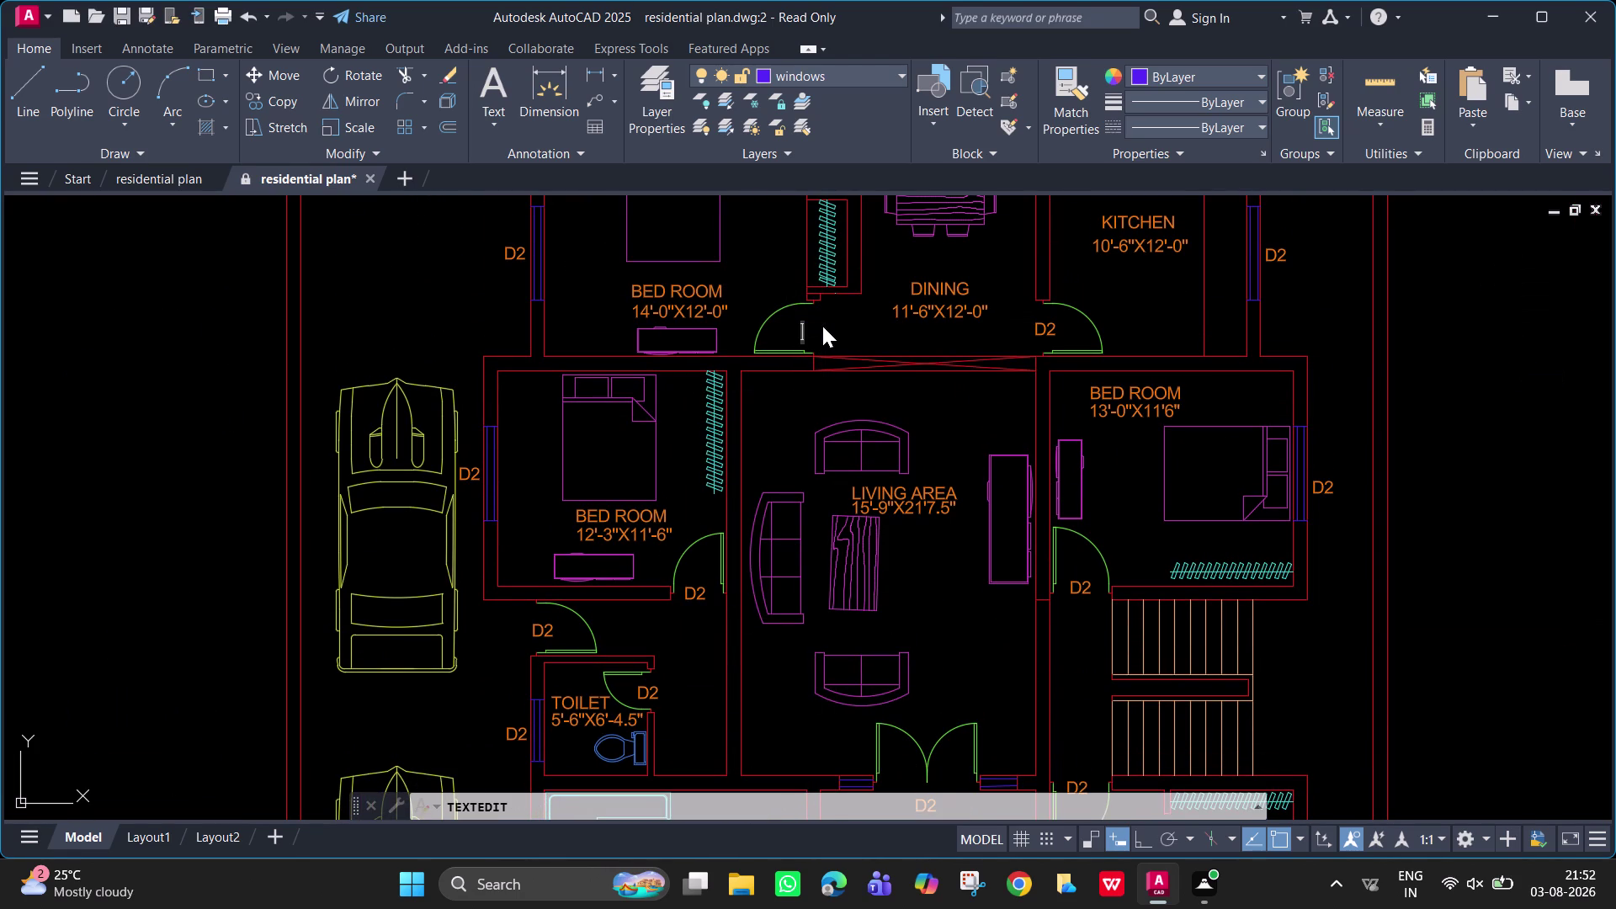
text(D1)
key(Return)
key(Return)
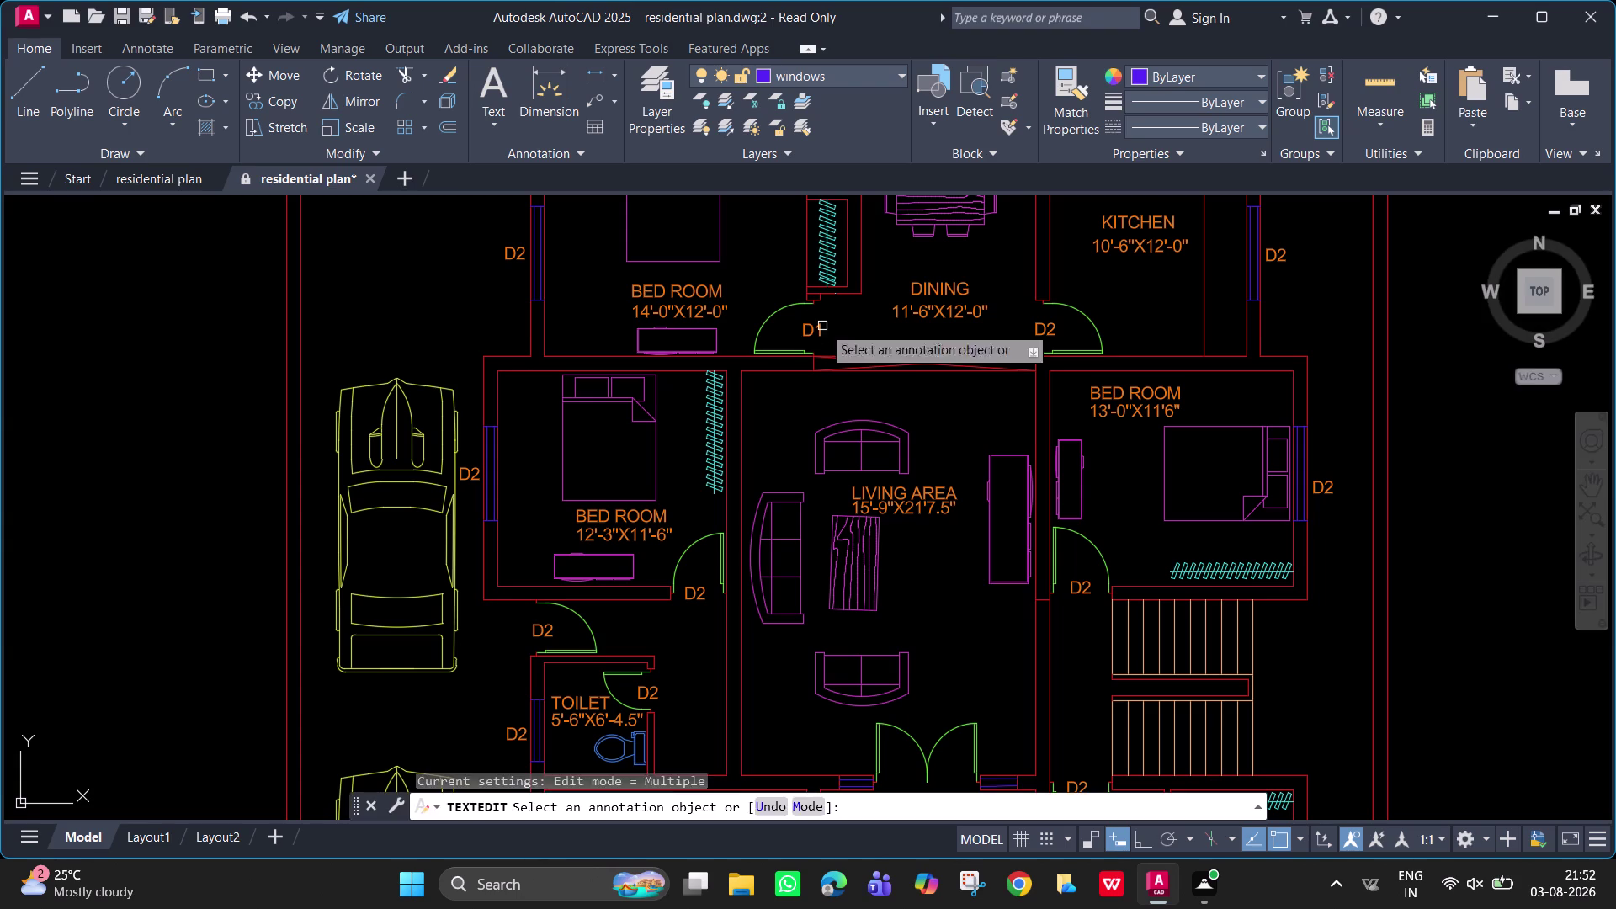
double_click(1049, 330)
text(D1)
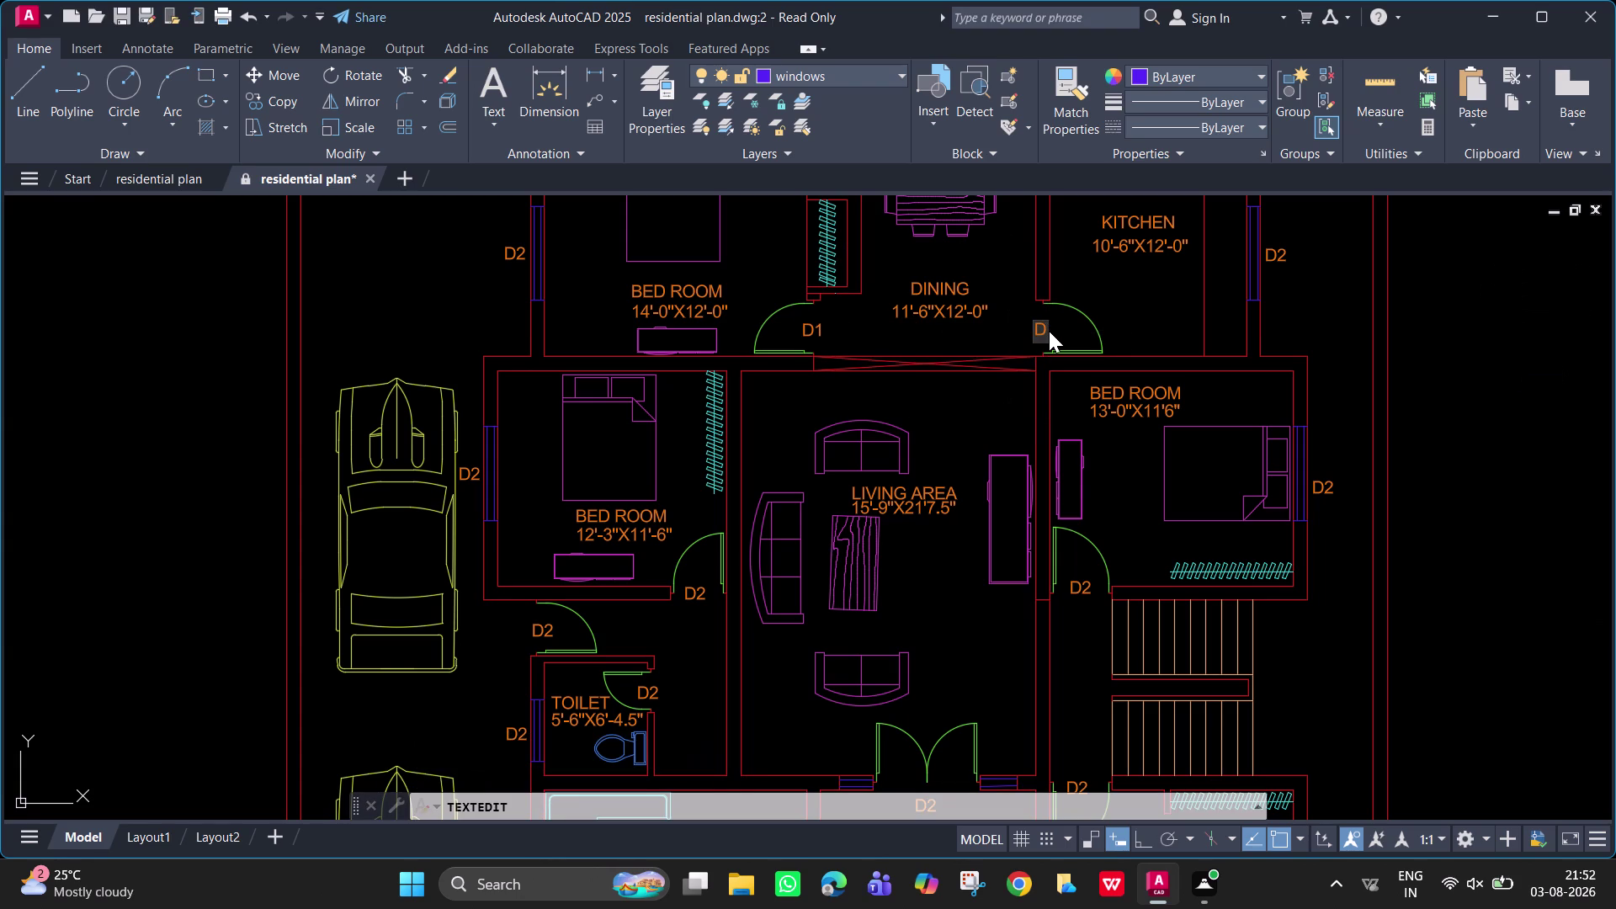
key(Return)
key(Return)
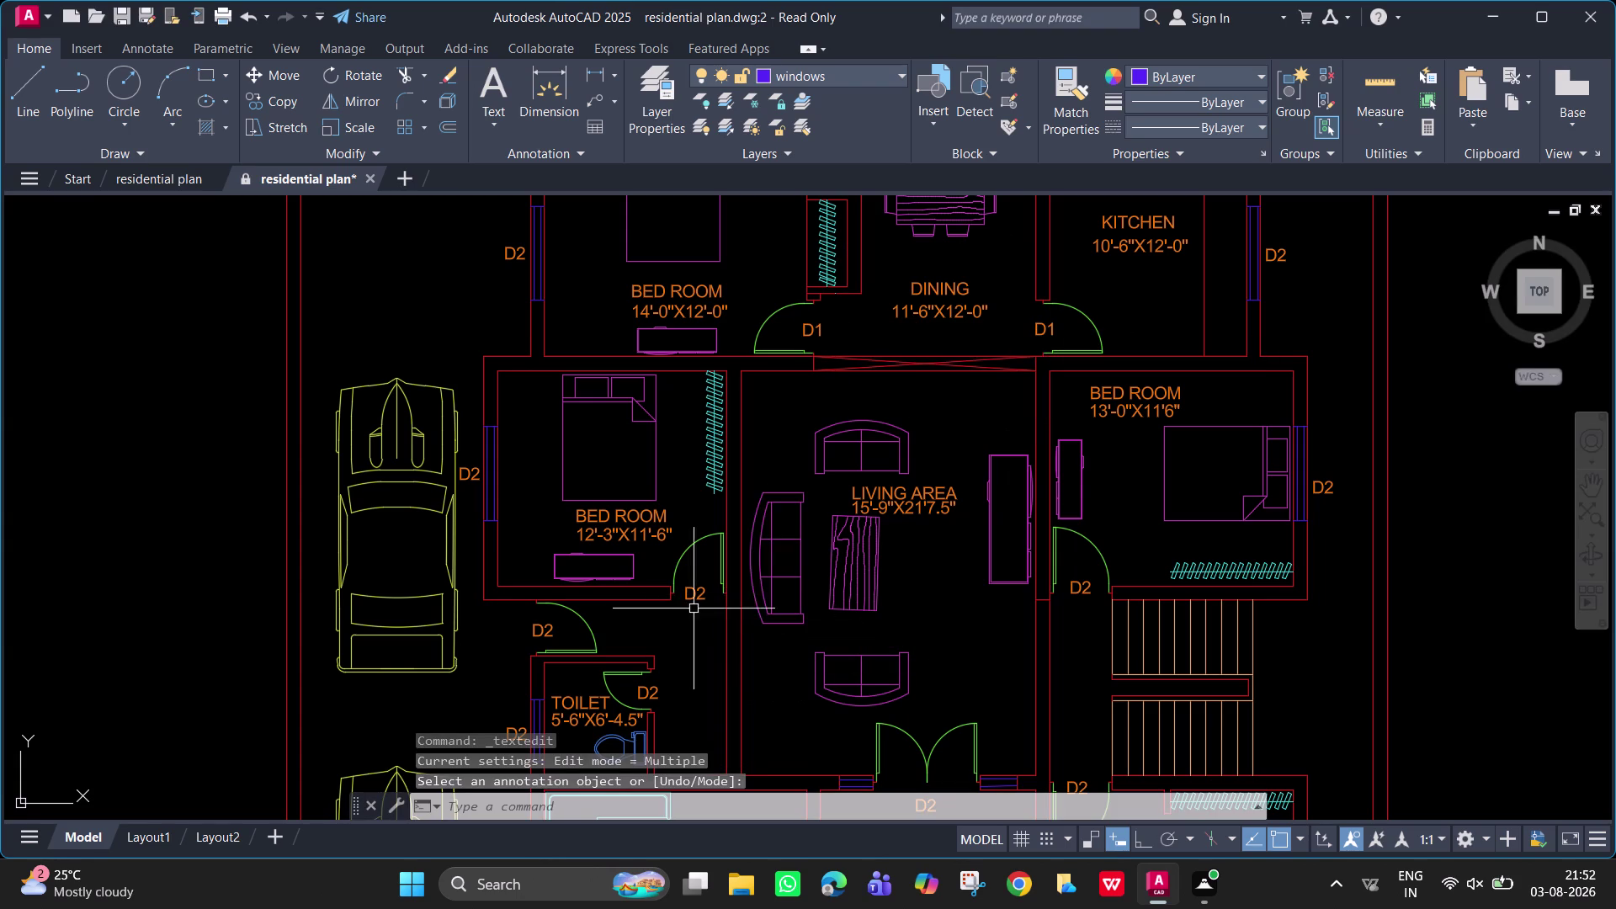
Change the living area door tag to D3 and the toilet door tag to D6.
double_click(701, 598)
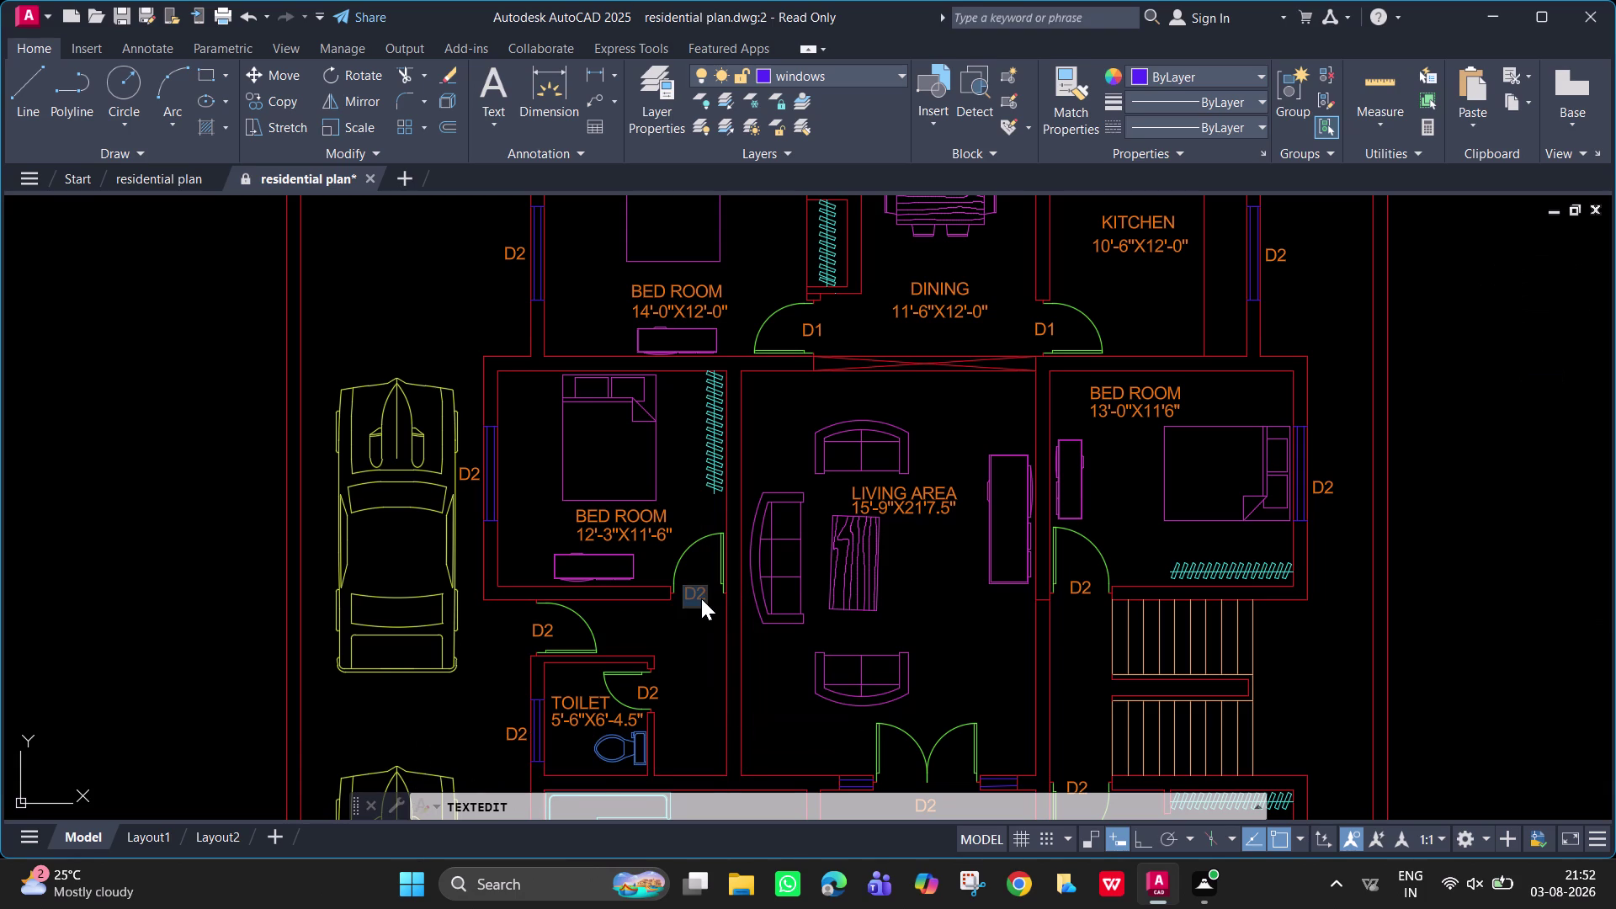
text(D3)
key(Return)
key(Return)
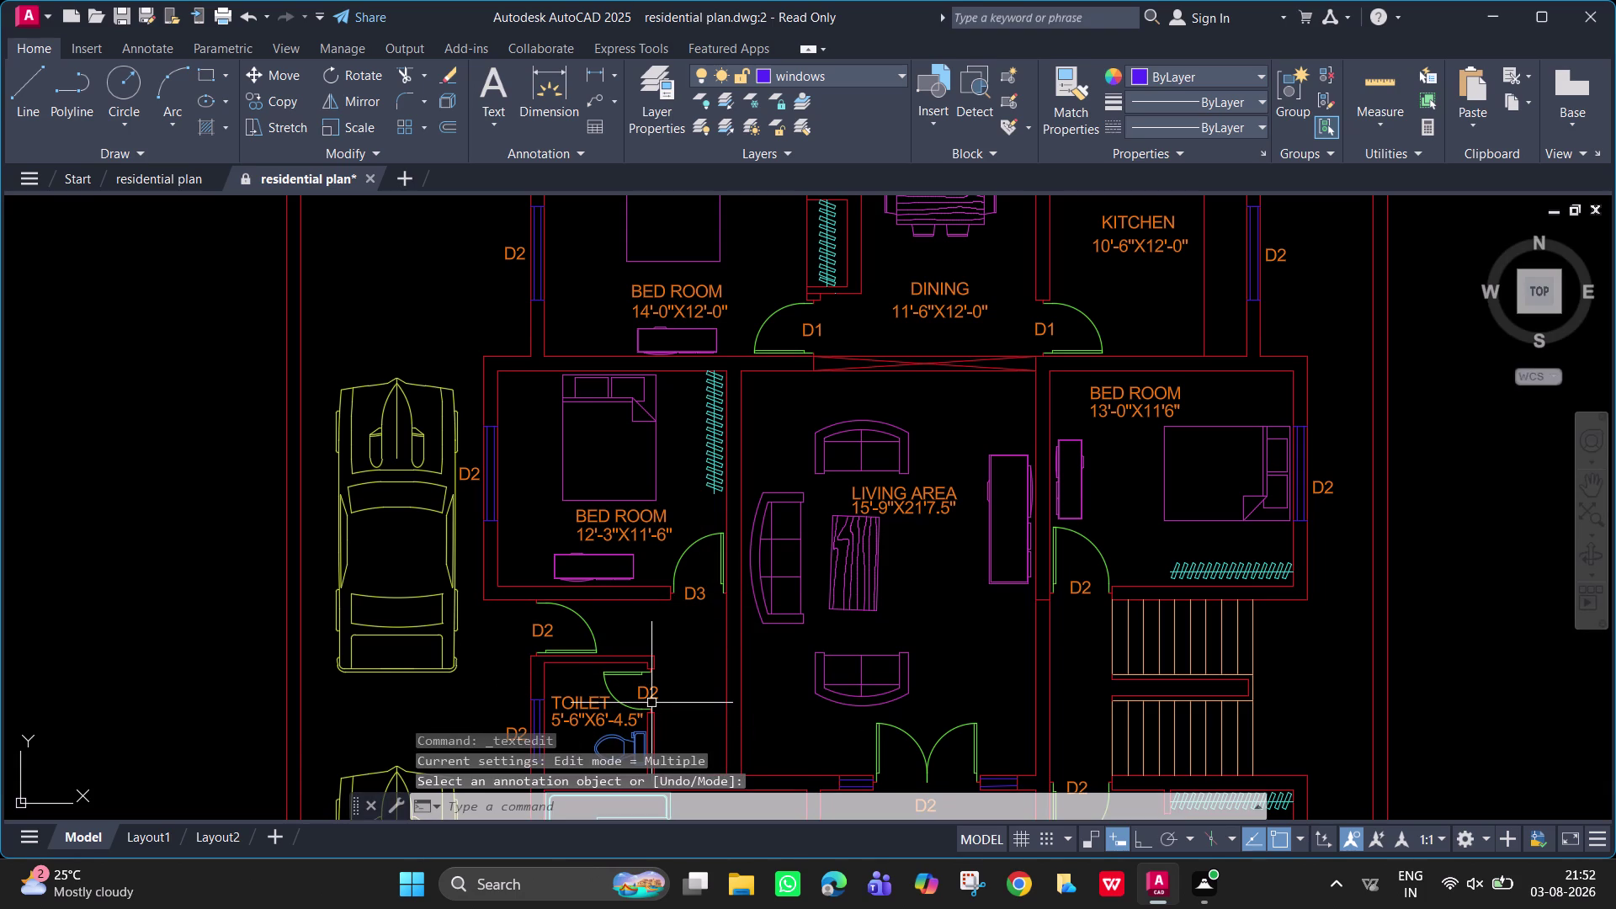
double_click(651, 699)
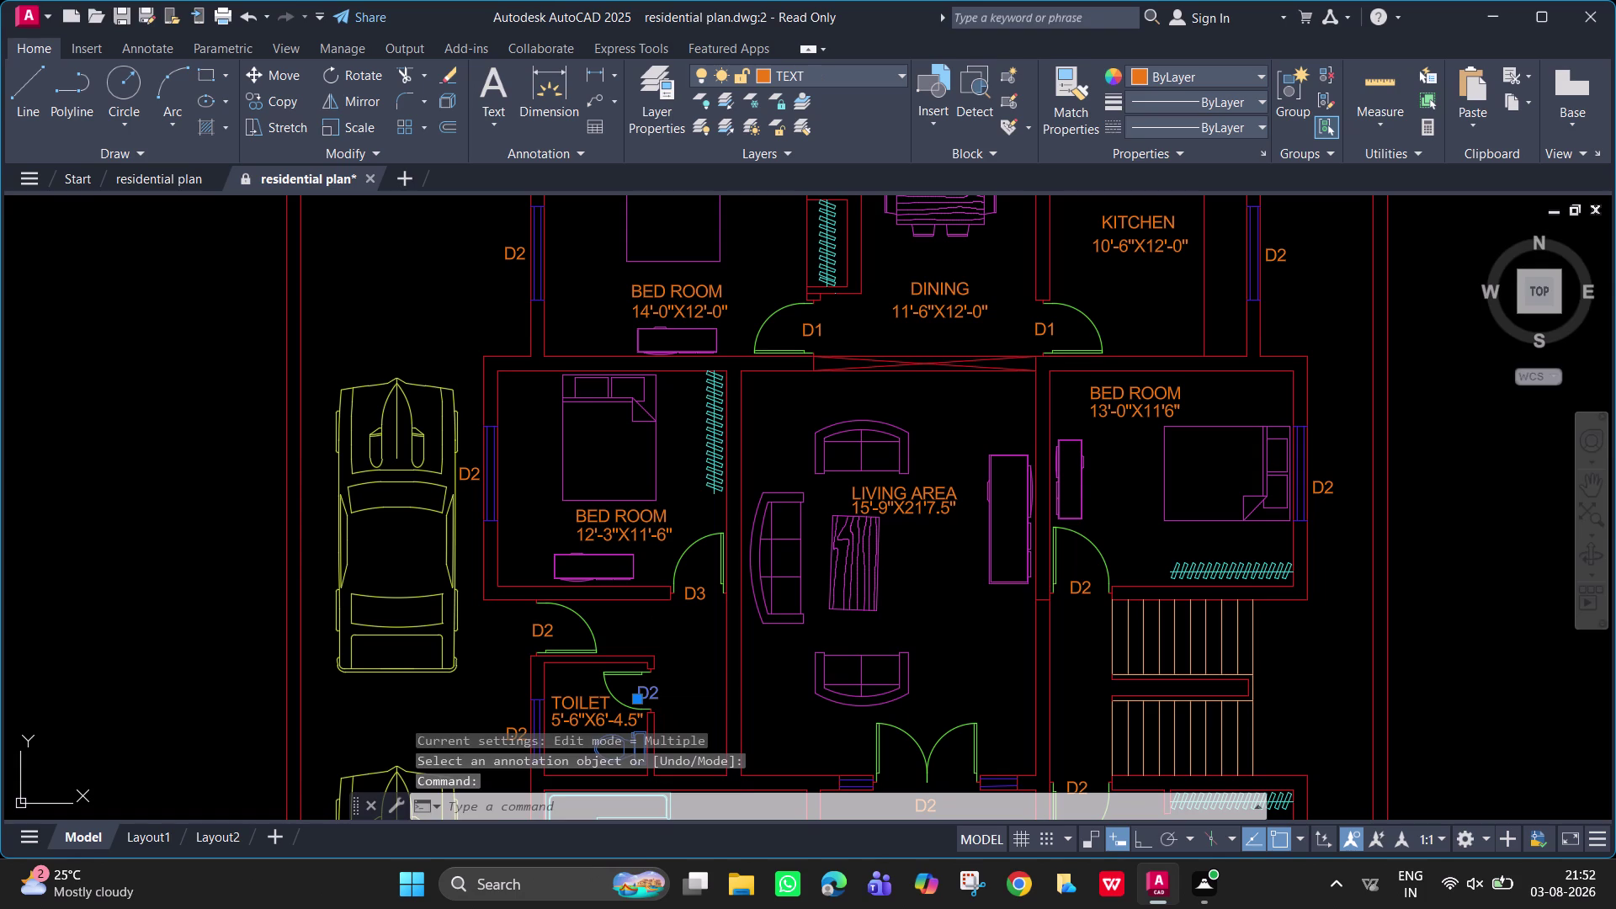
key(d)
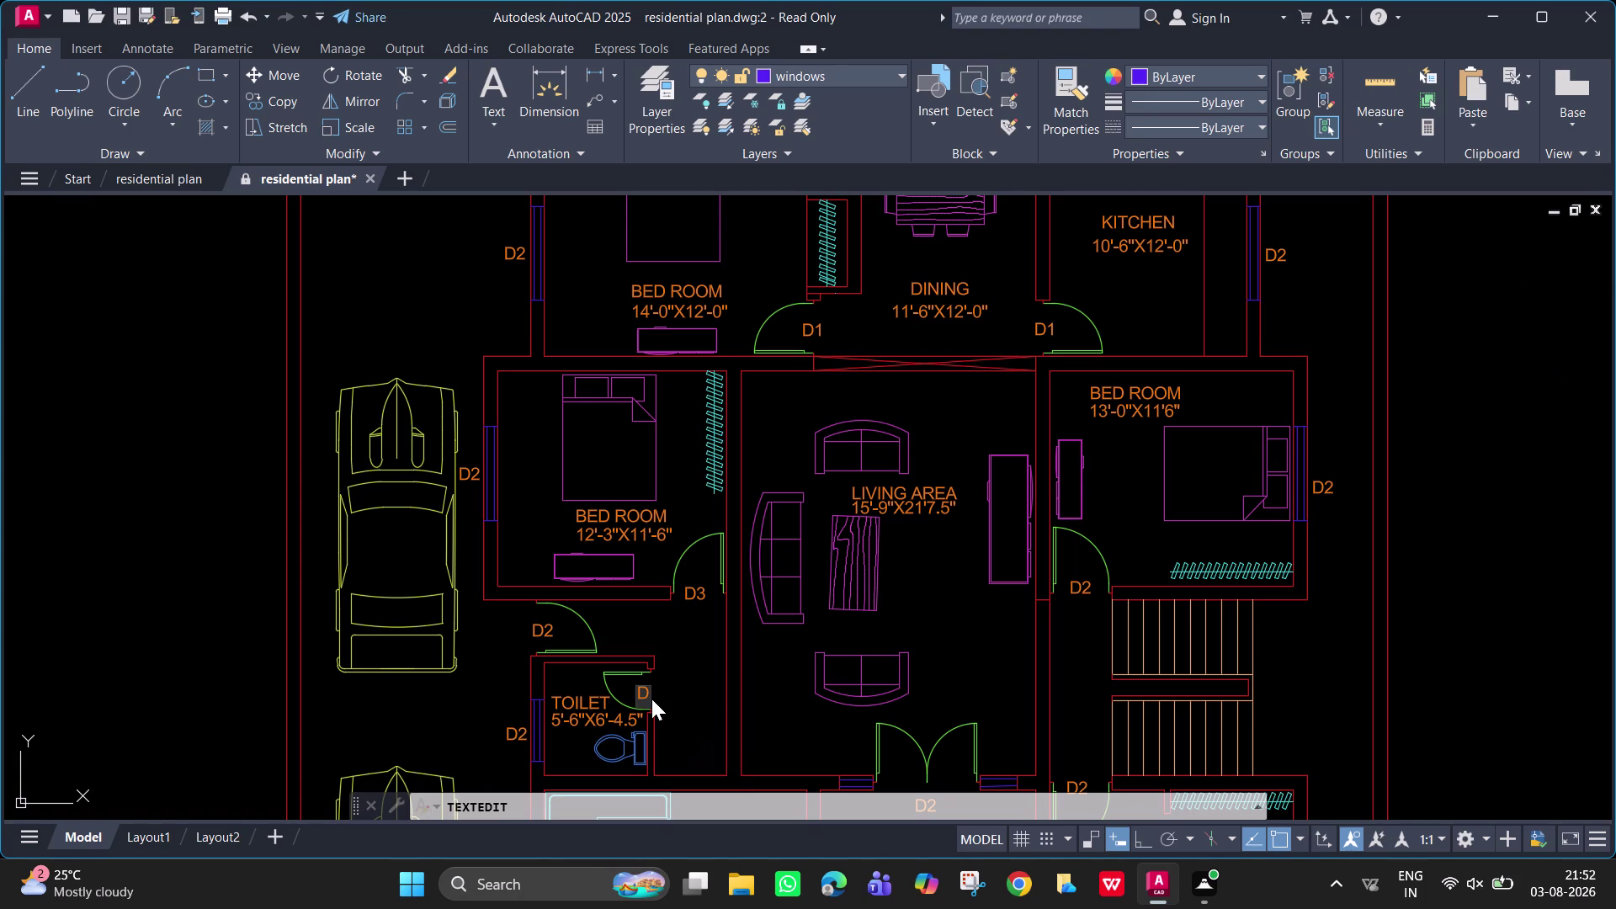
key(6)
key(Return)
key(Return)
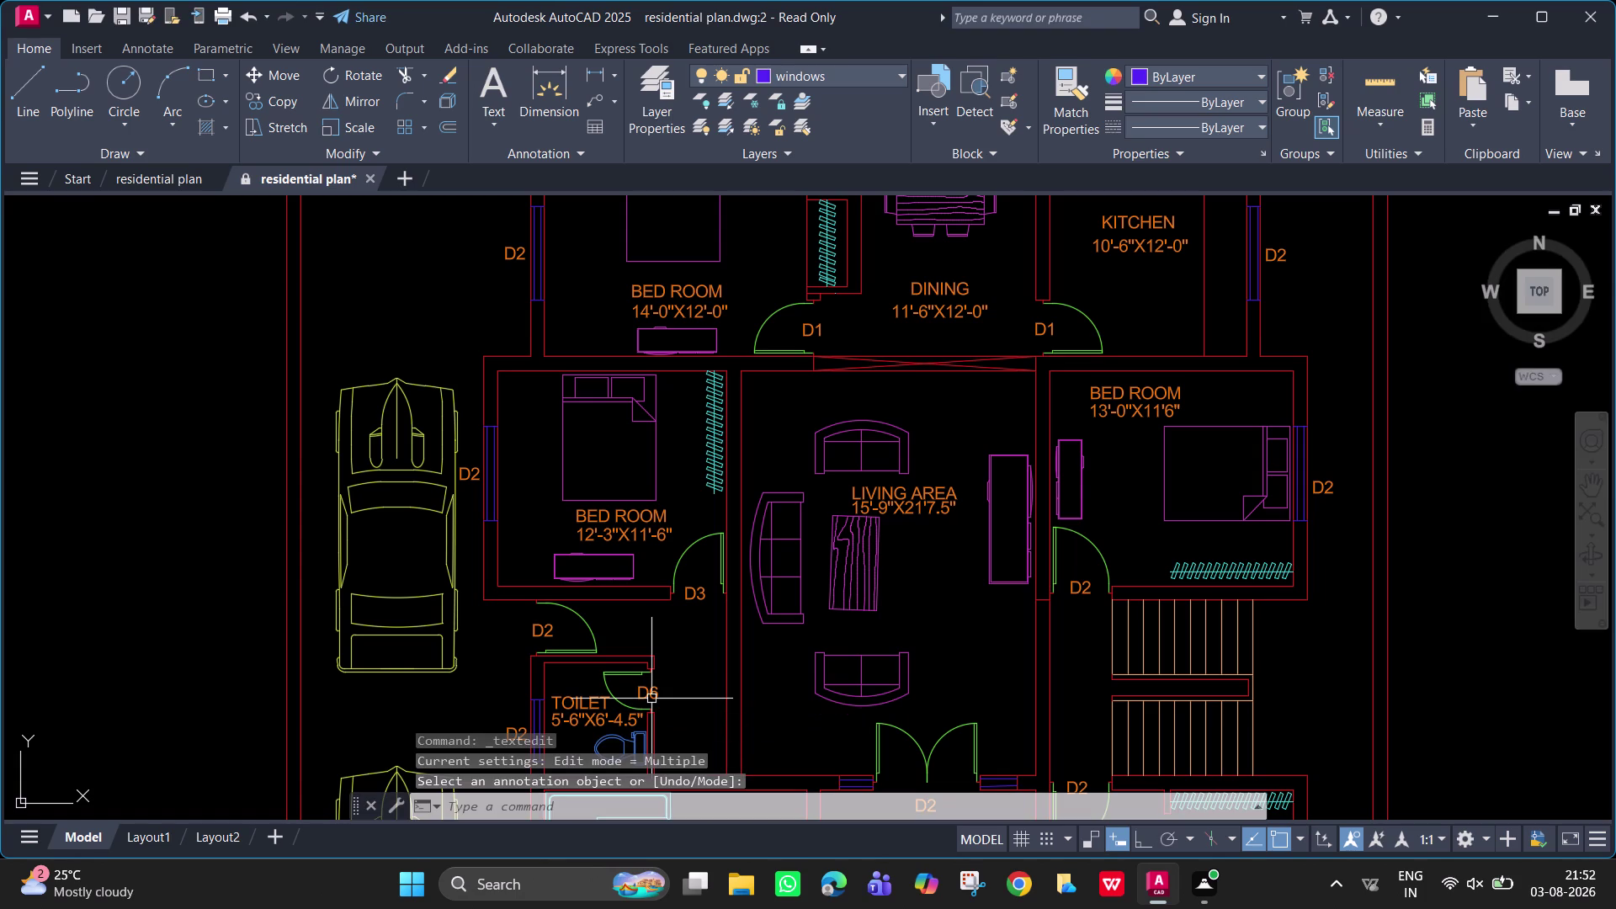
Retag the right bedroom and lower stair-side bedroom doors as D3.
double_click(1090, 586)
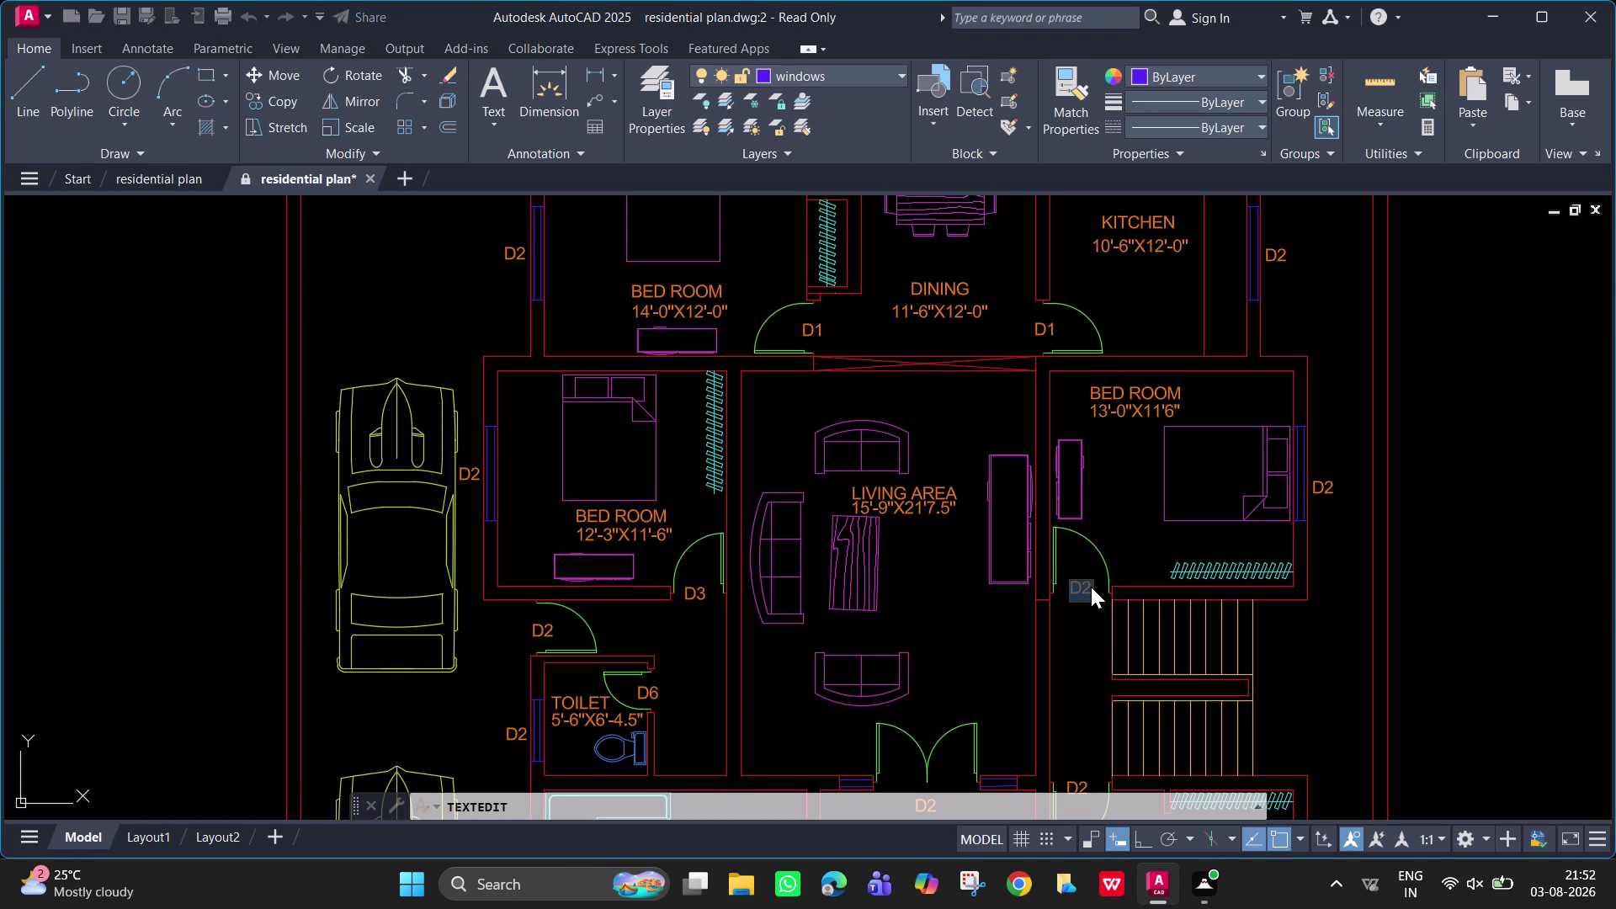
text(D3)
key(Return)
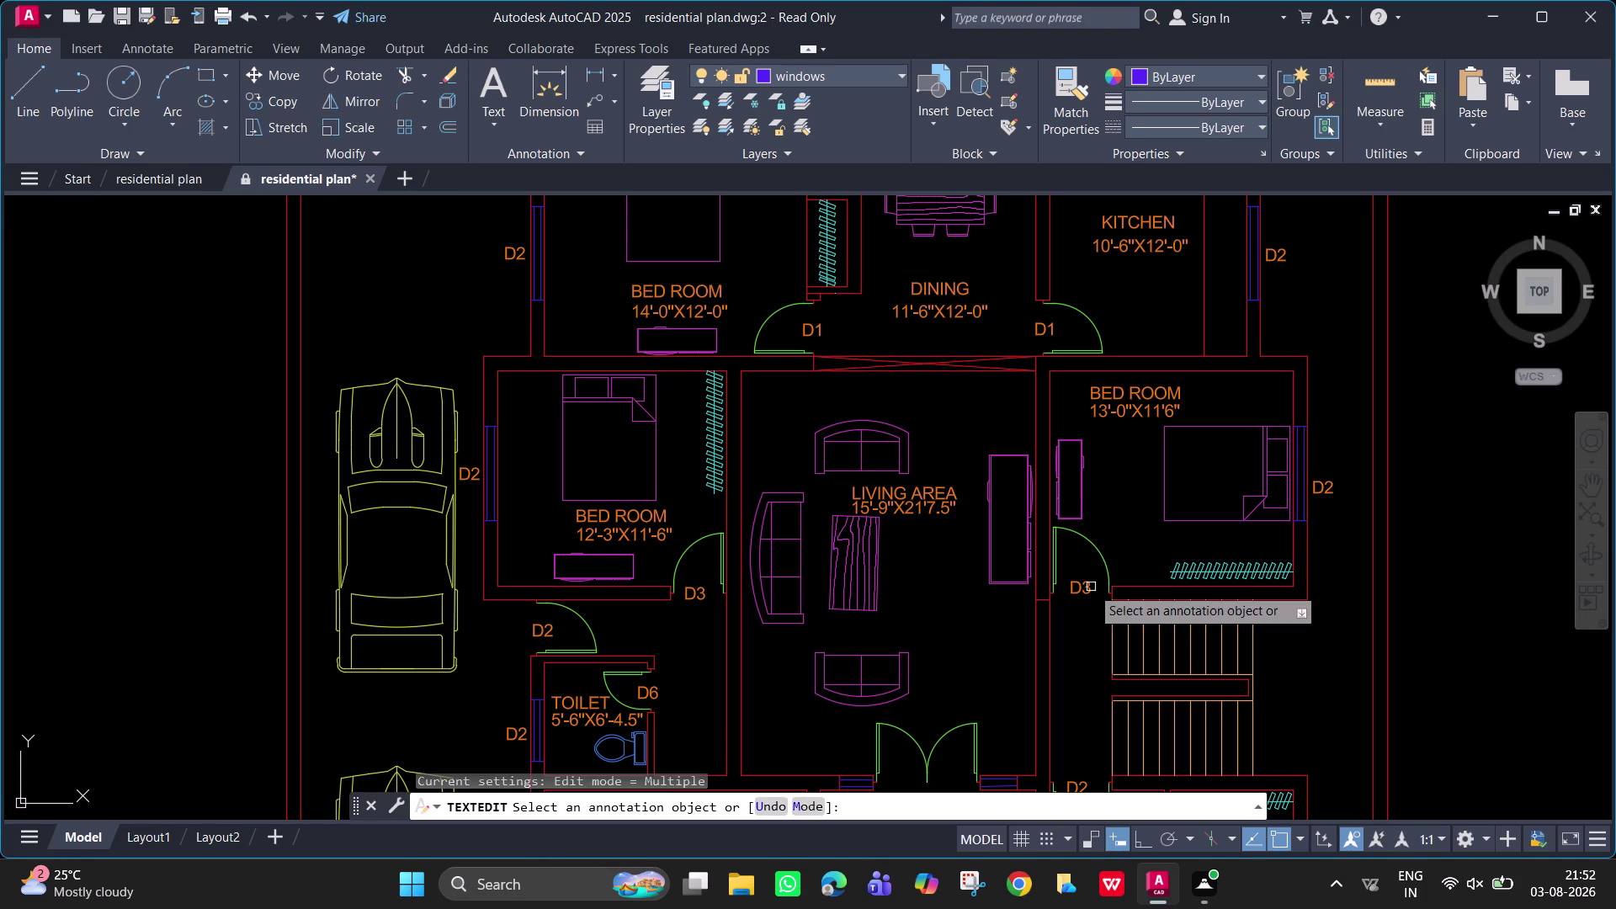
key(Return)
middle_drag(1043, 716, 703, 546)
double_click(734, 625)
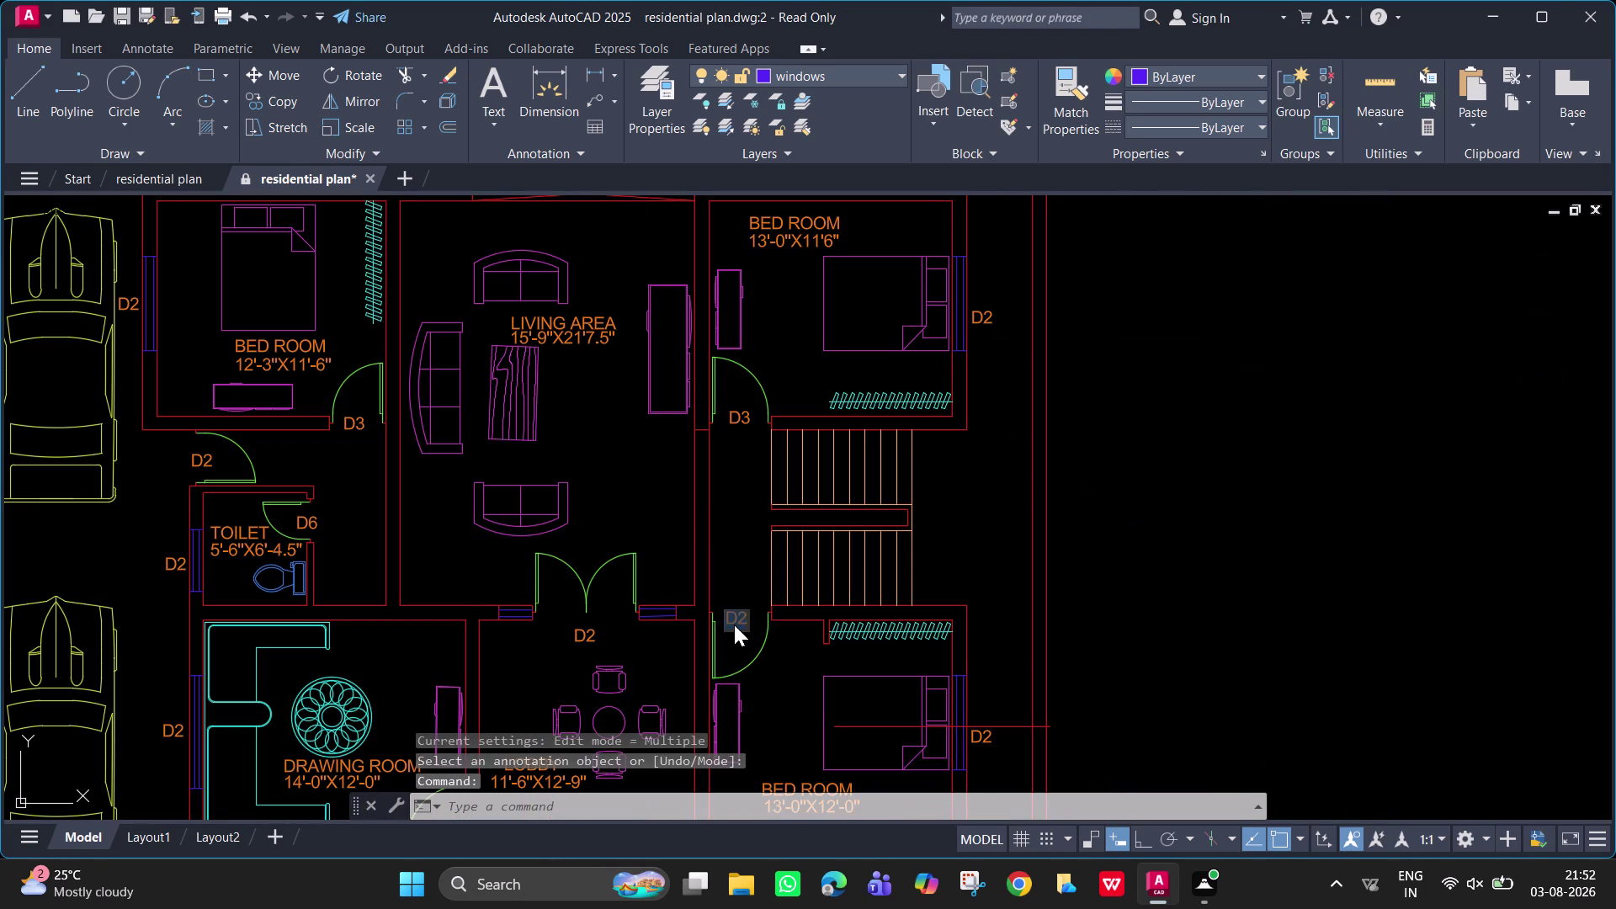
text(D3)
key(Return)
key(Return)
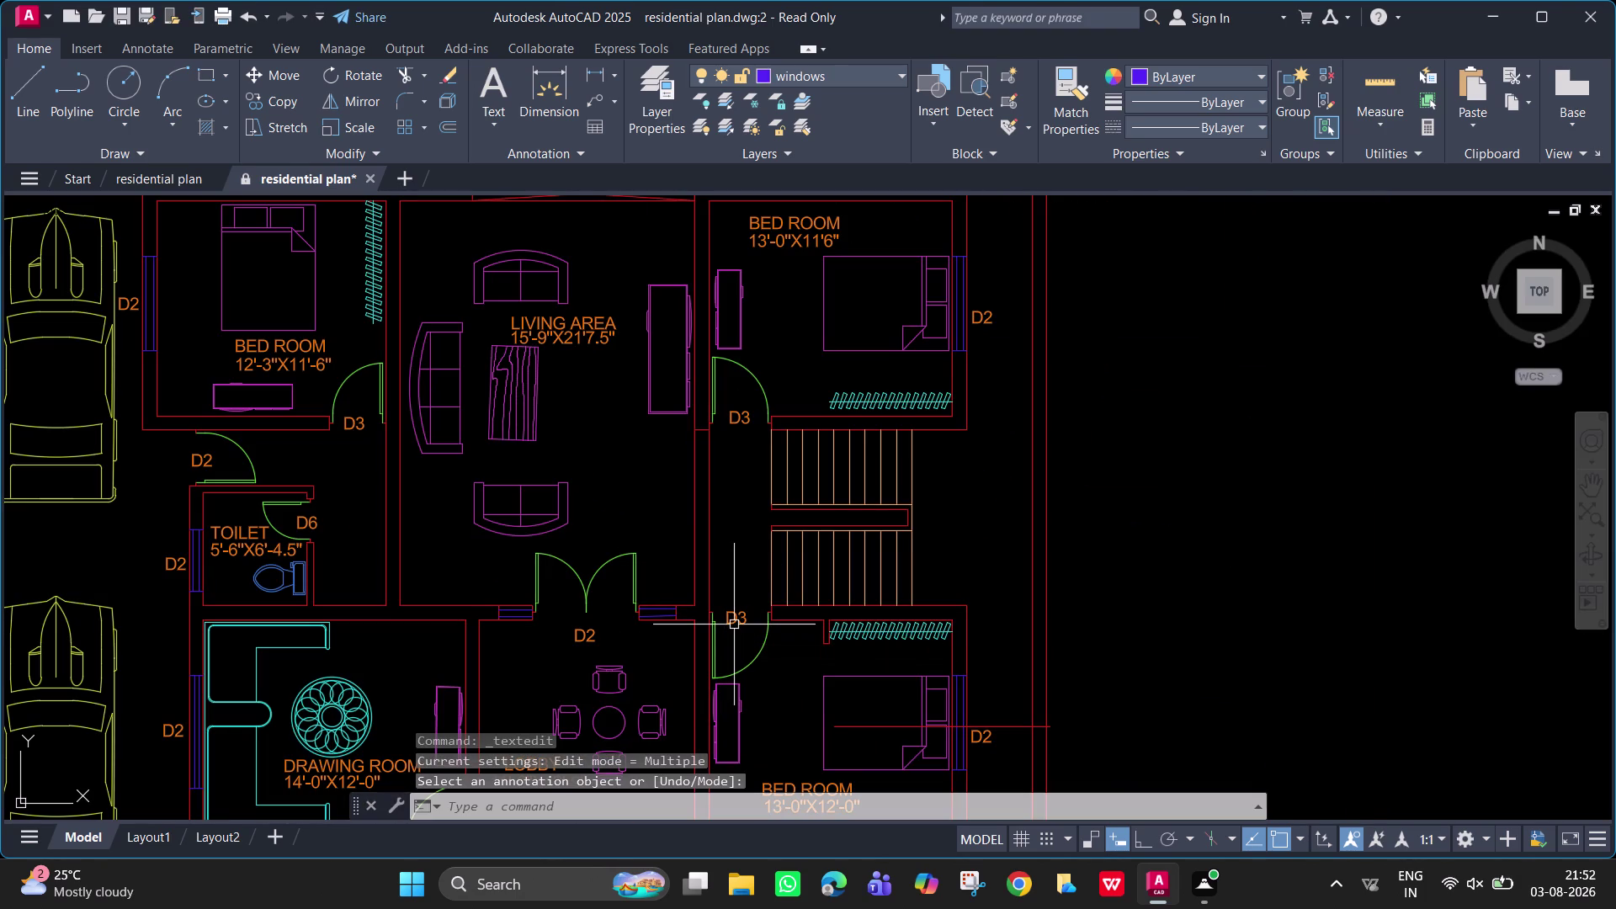
middle_drag(872, 651, 948, 376)
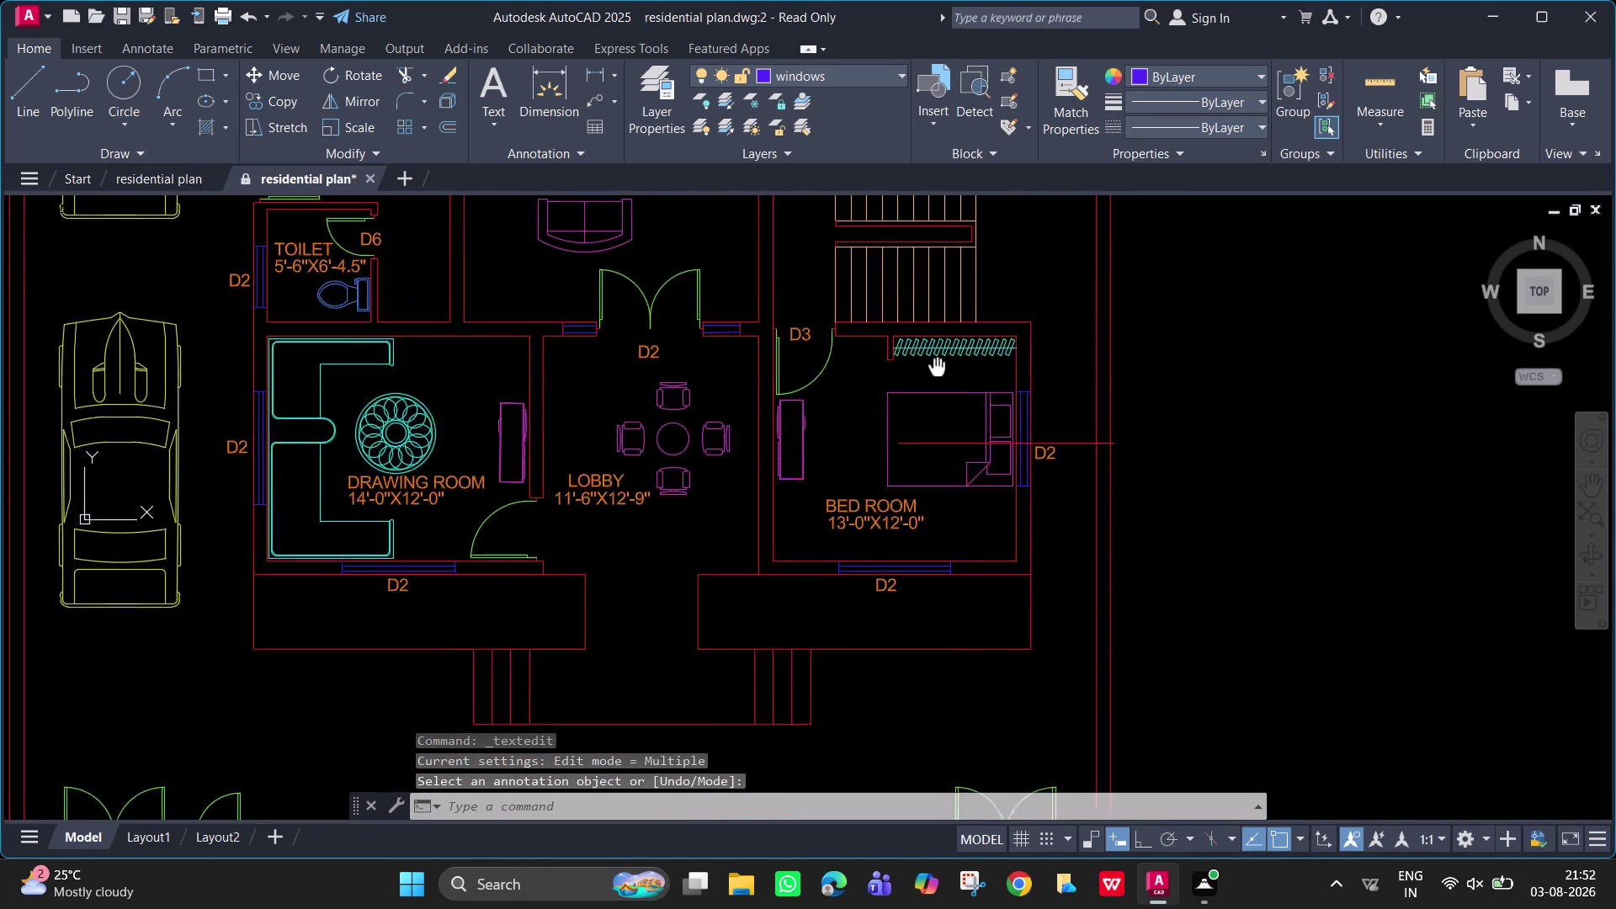
Change the lobby entrance door tag to DW5.
middle_drag(948, 377, 986, 423)
double_click(712, 410)
double_click(695, 407)
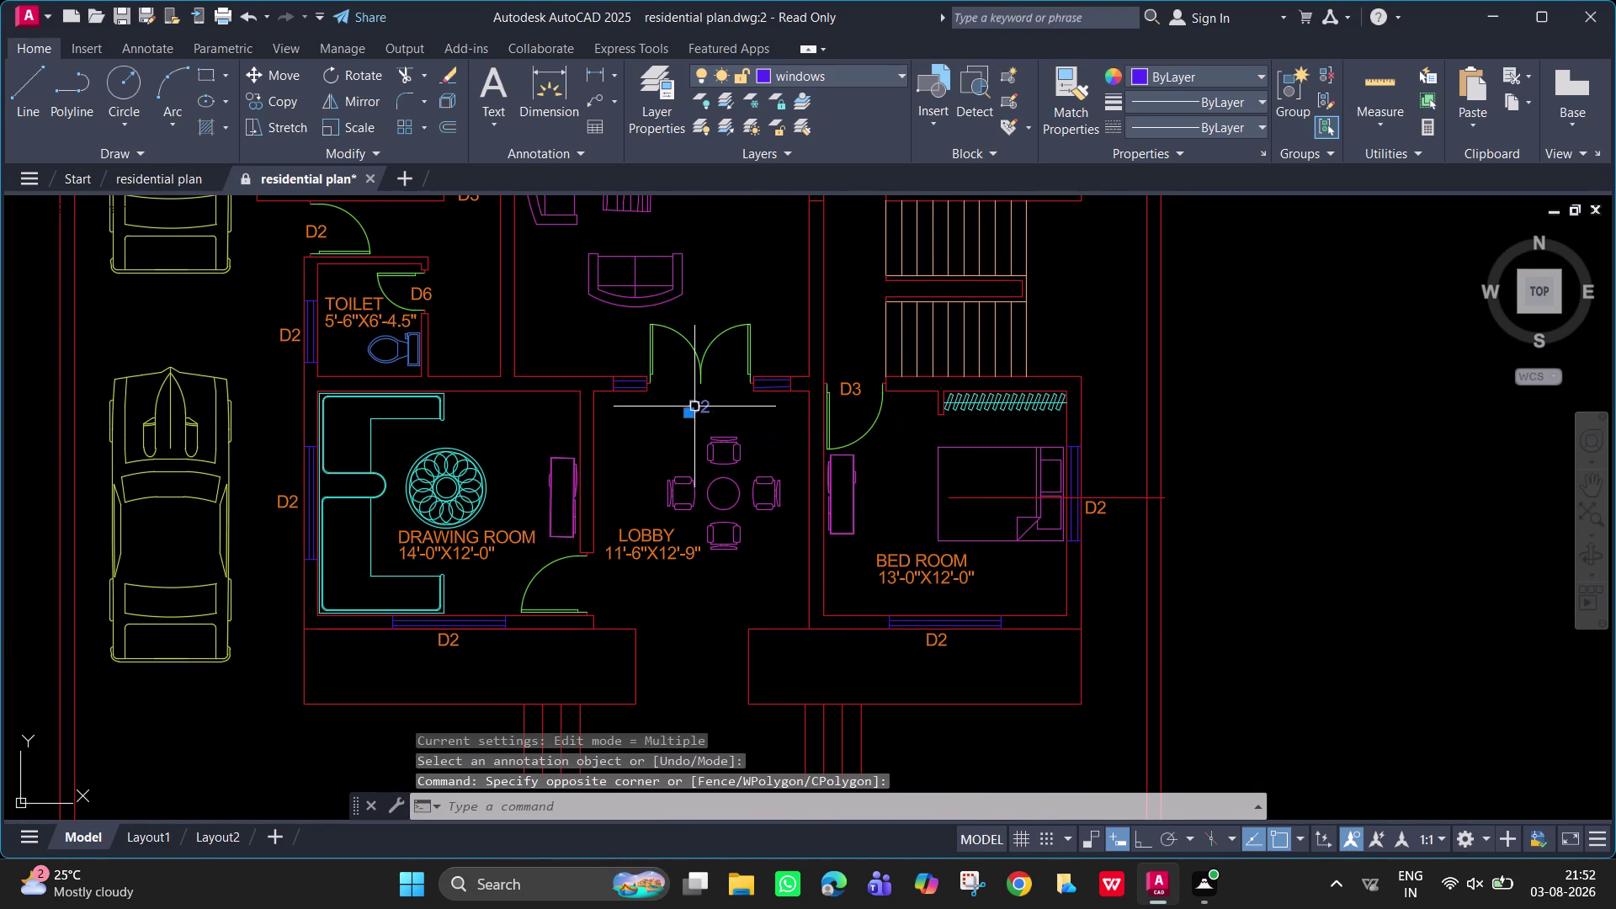
key(BackSpace)
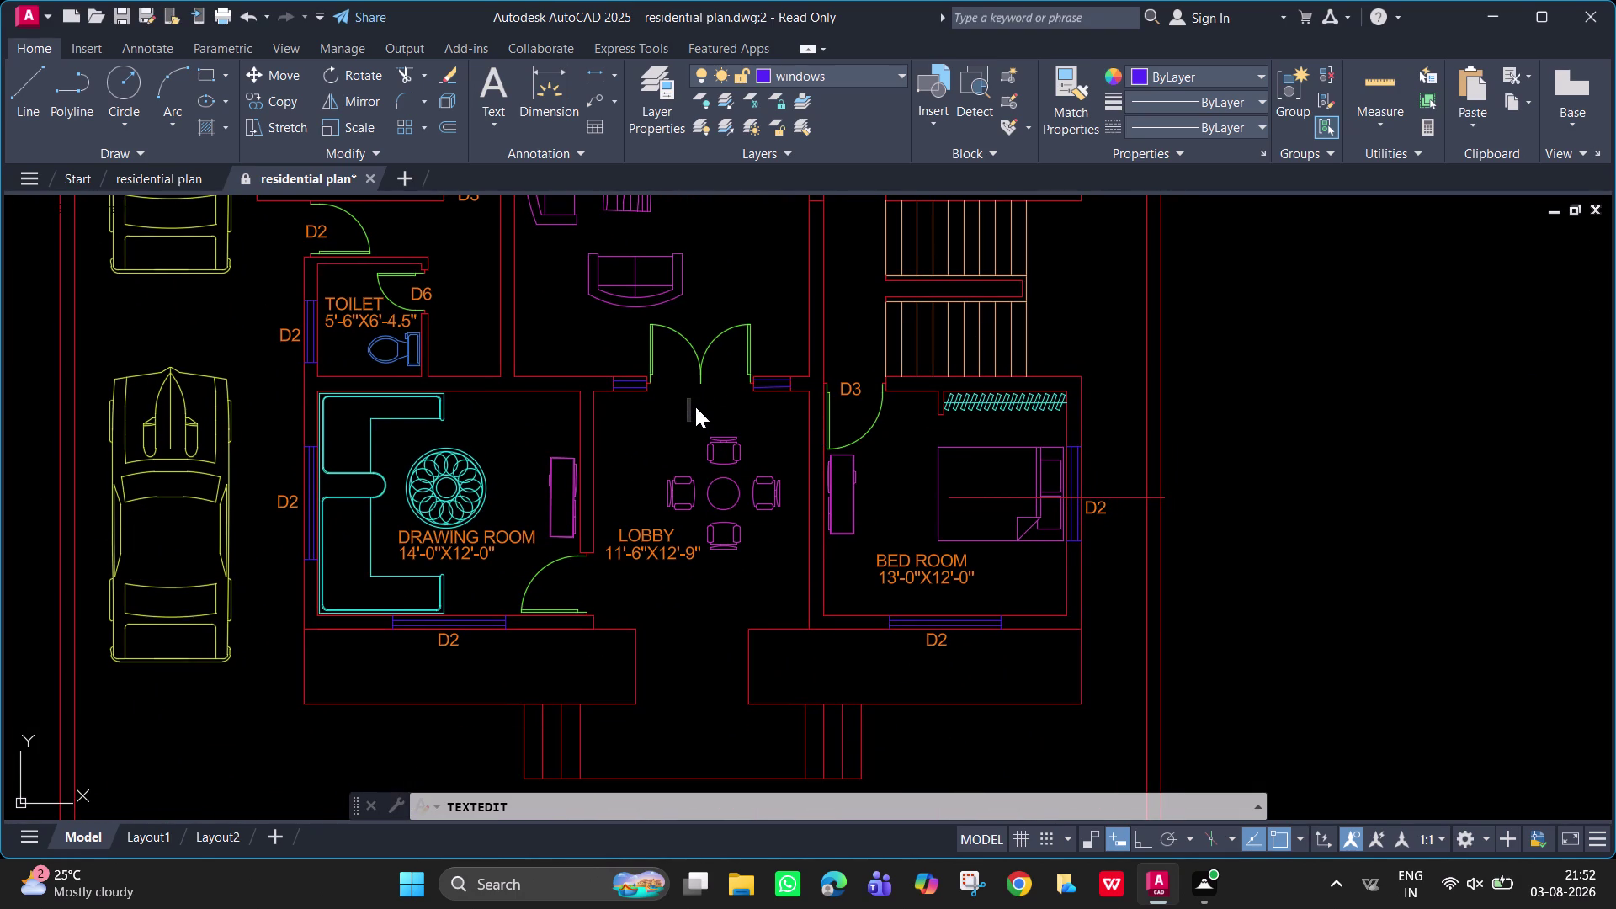
text(DW)
key(5)
key(Return)
key(Return)
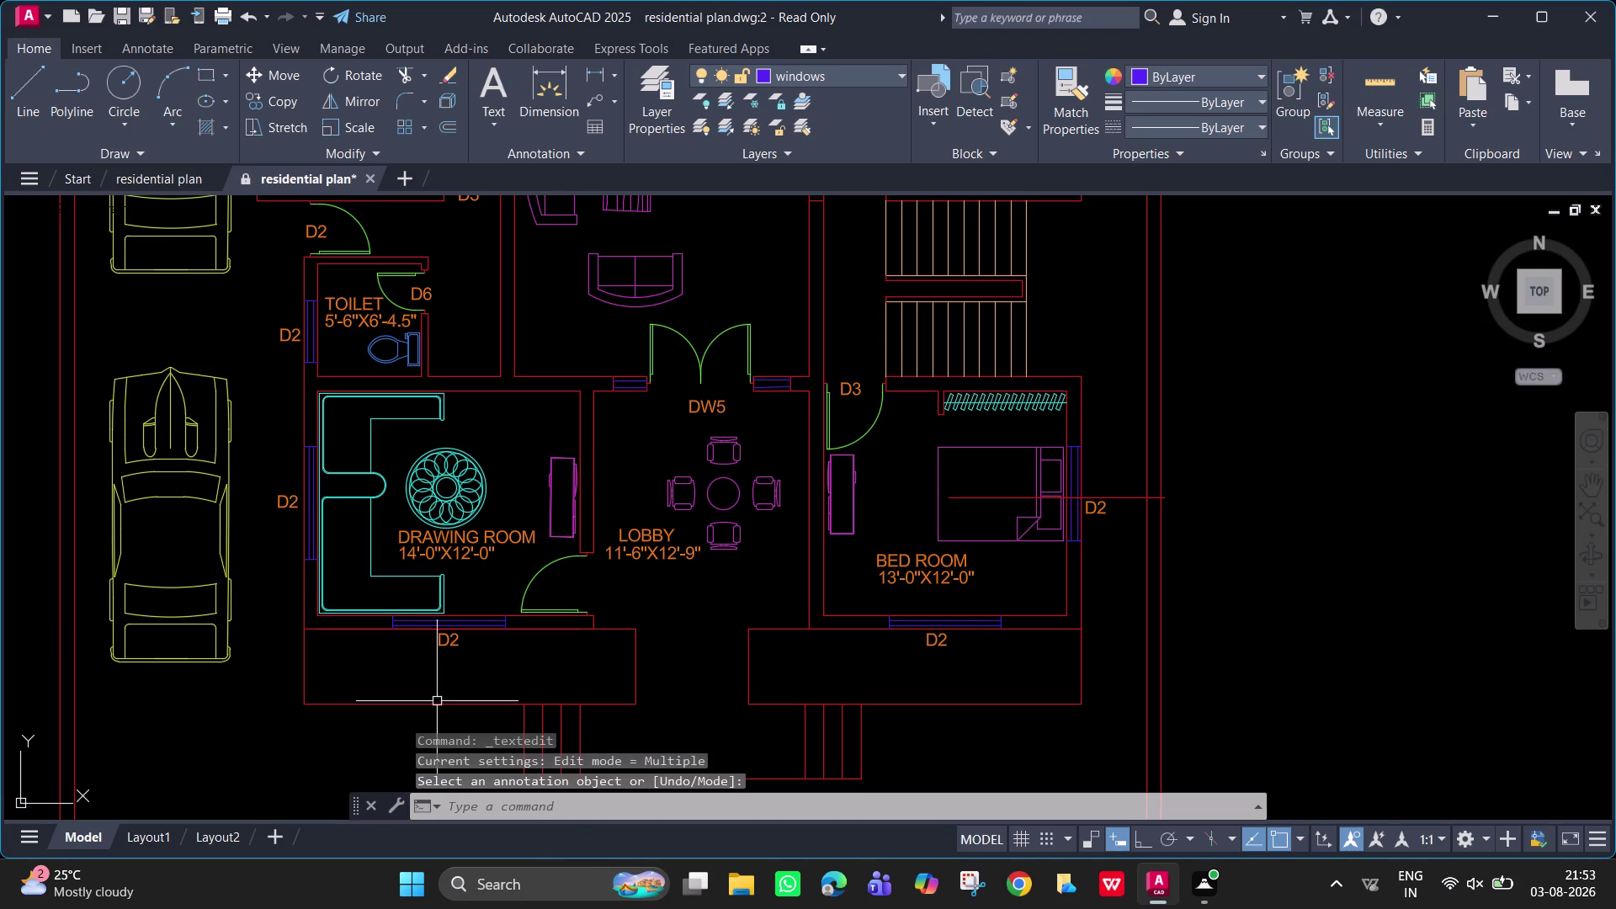
Tag the drawing room and bedroom front windows as W1.
double_click(456, 642)
text(W1)
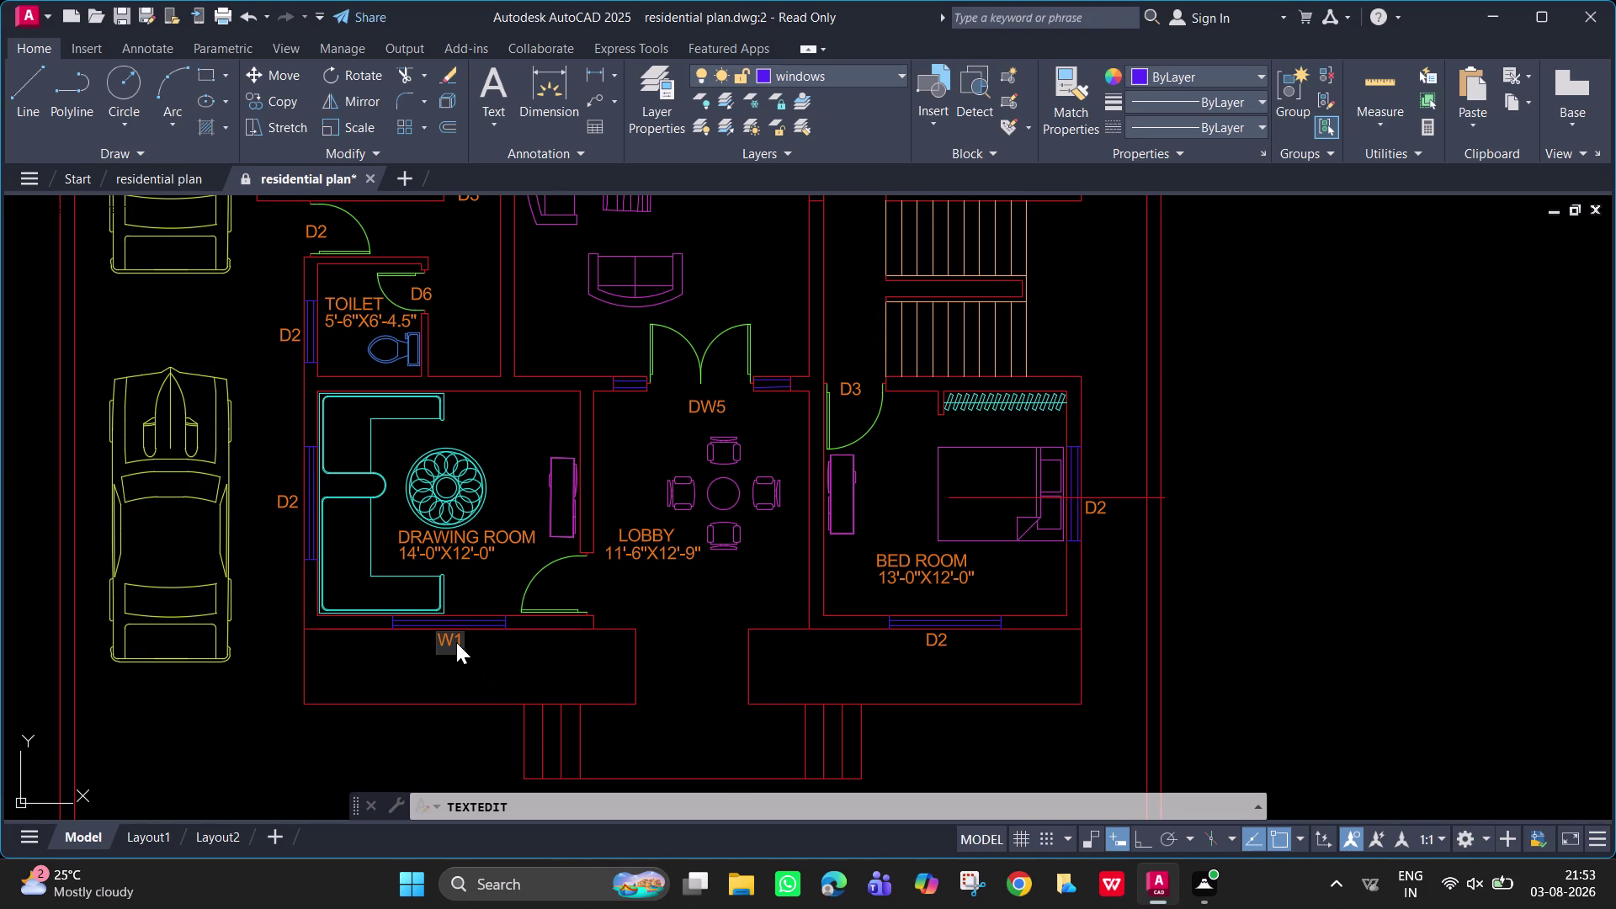
key(Return)
key(Return)
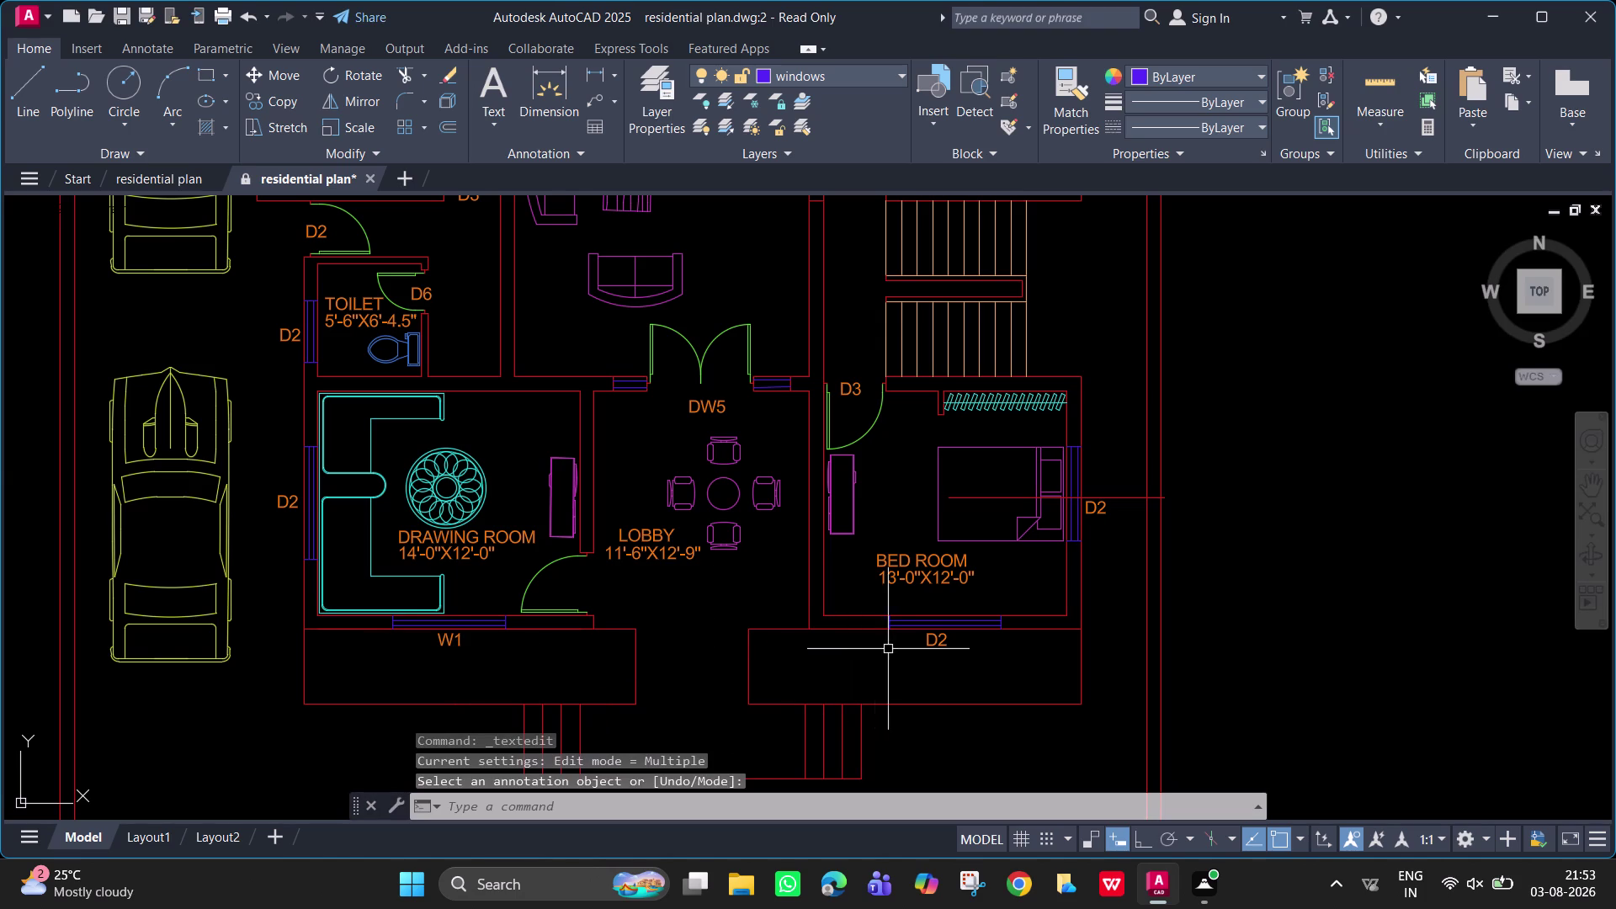
double_click(945, 644)
text(W)
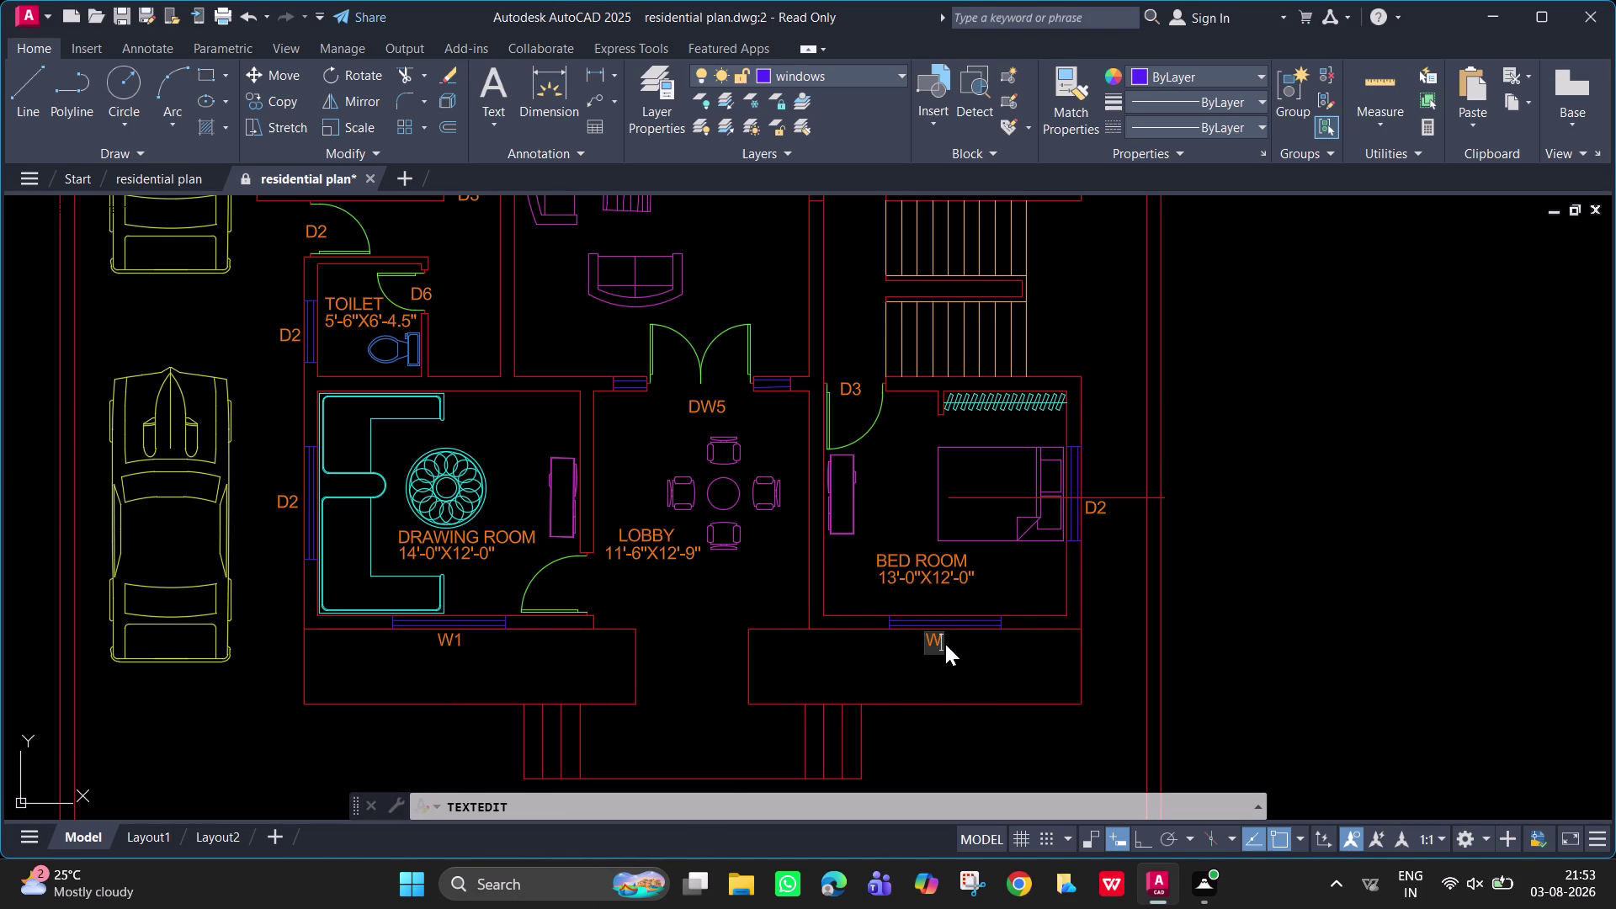
text(1)
key(Return)
key(Return)
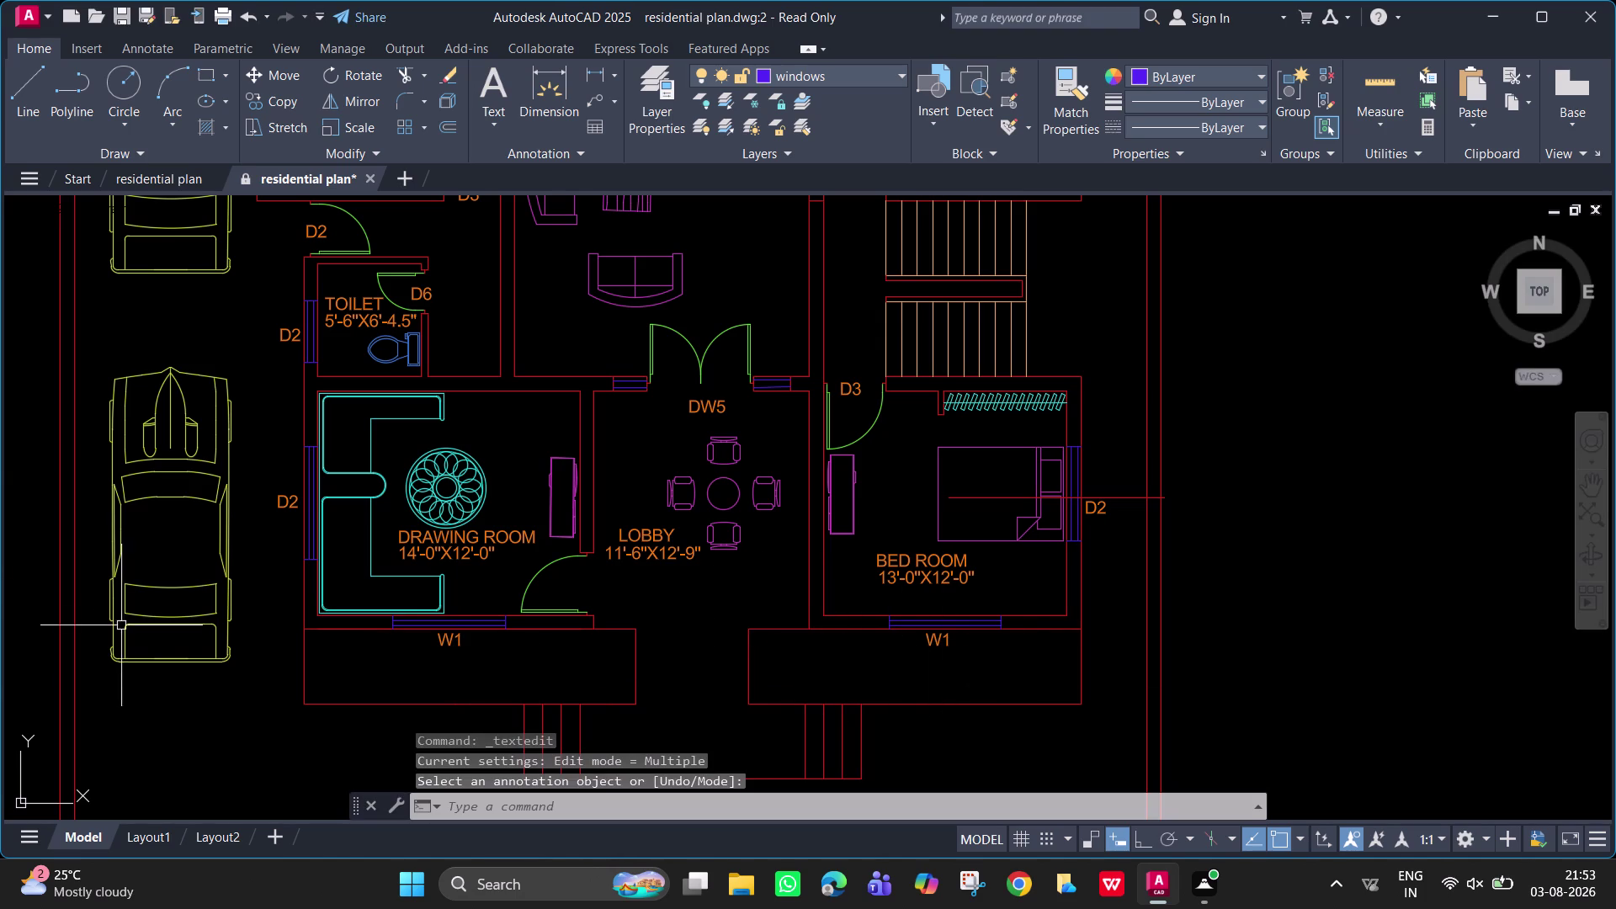
Tag the drawing room side window W1 and erase a stray object nearby.
double_click(288, 511)
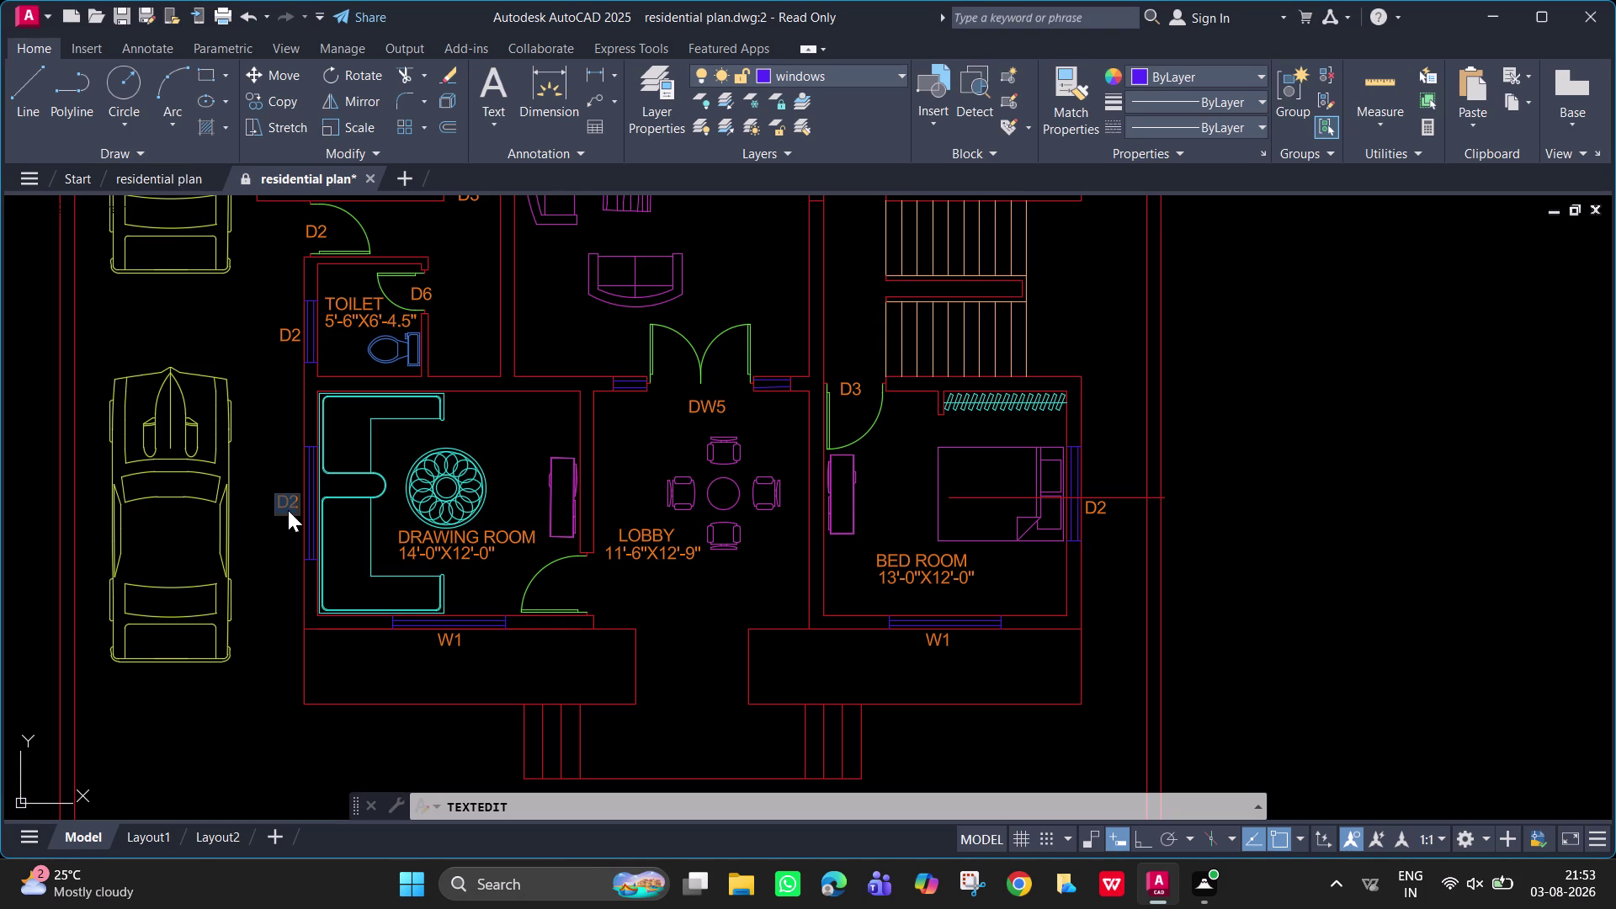
text(W1)
key(Return)
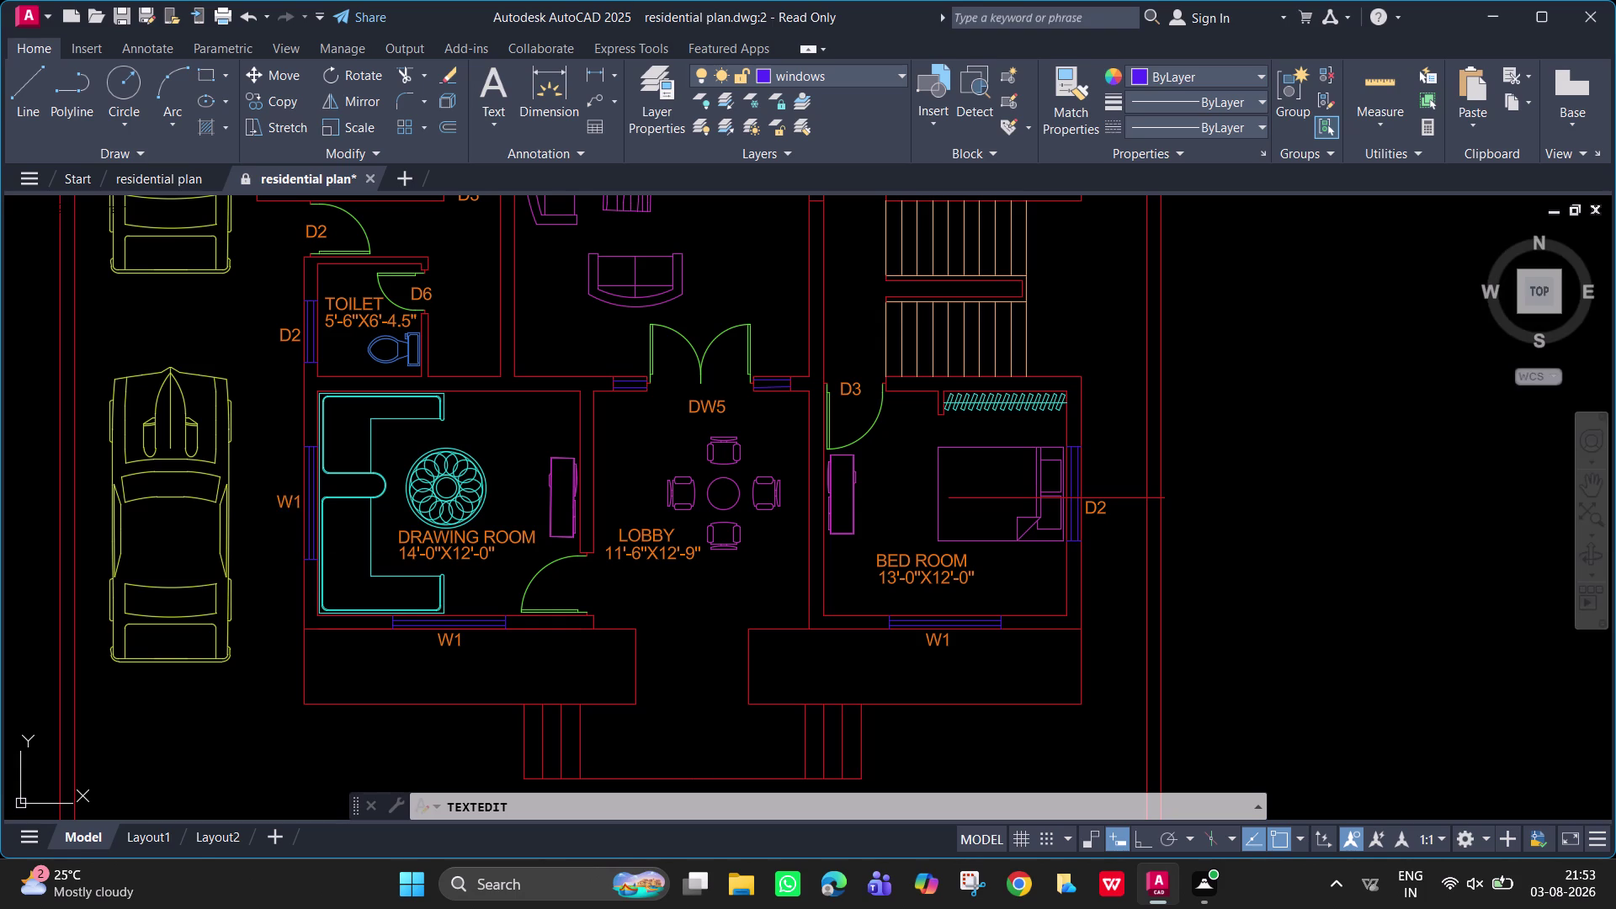
key(Return)
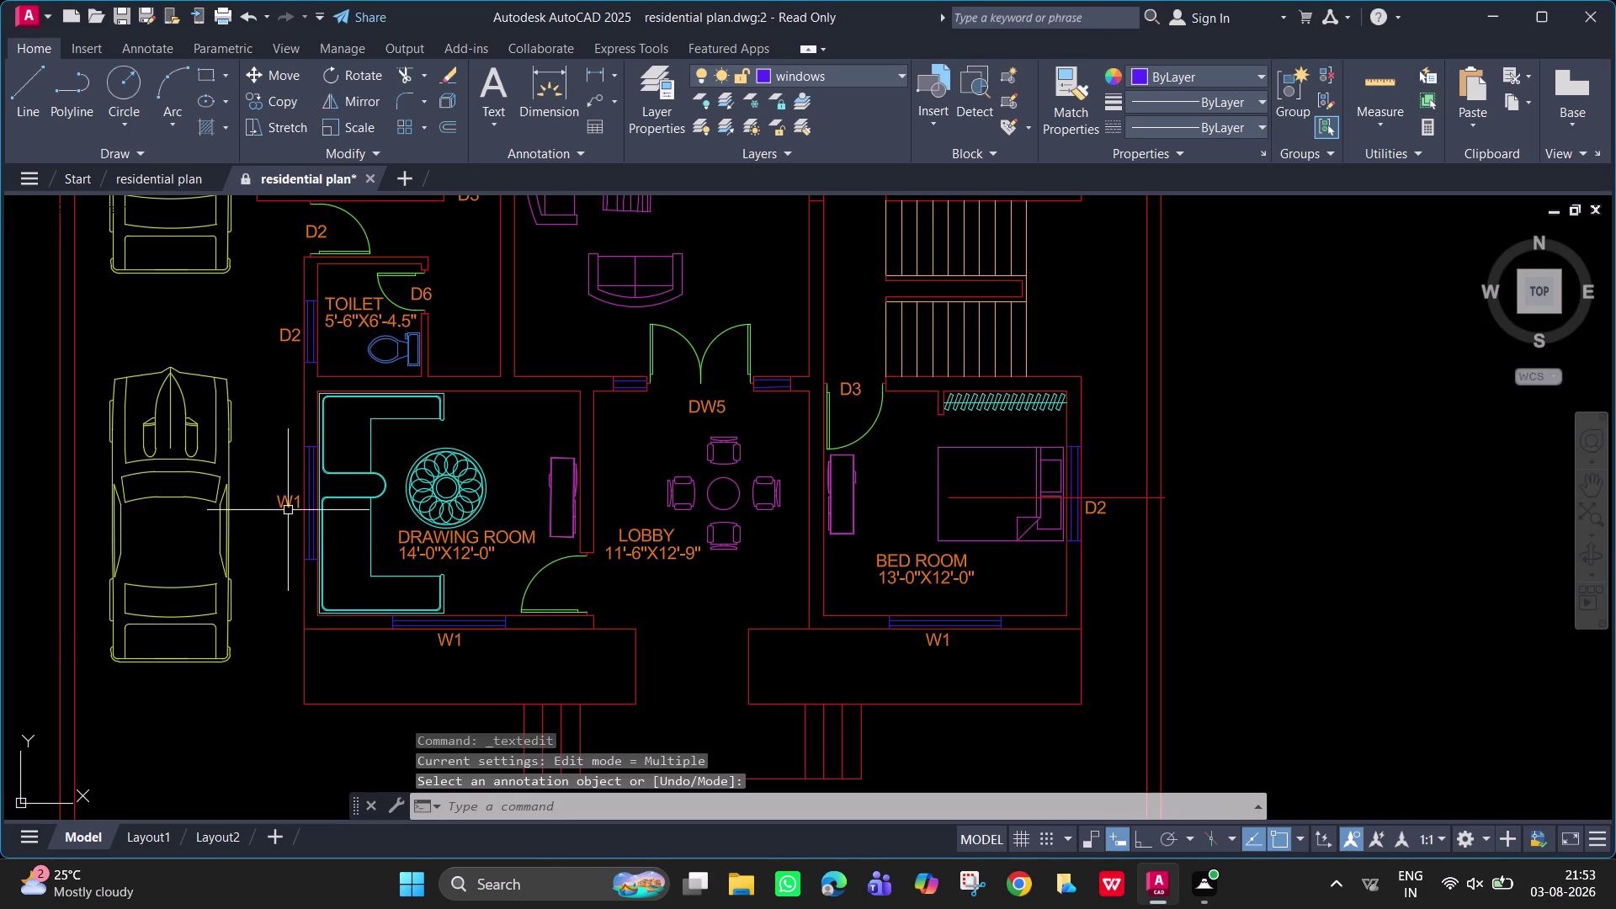
click(1126, 495)
key(Delete)
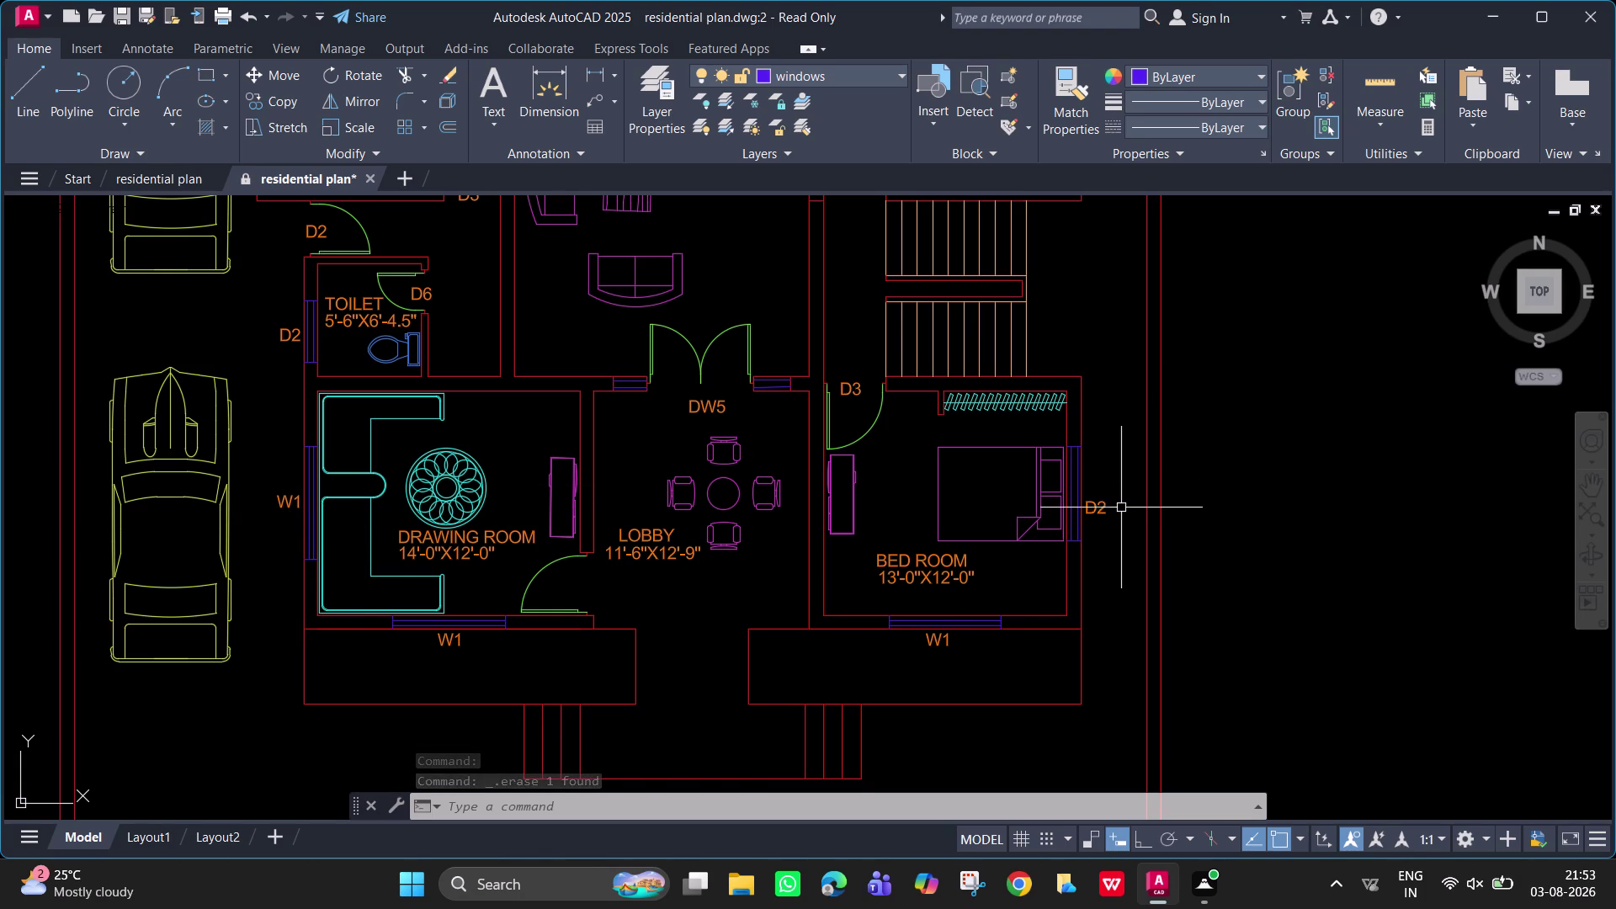
Tag the lower and upper bedroom side windows as W2.
double_click(1104, 510)
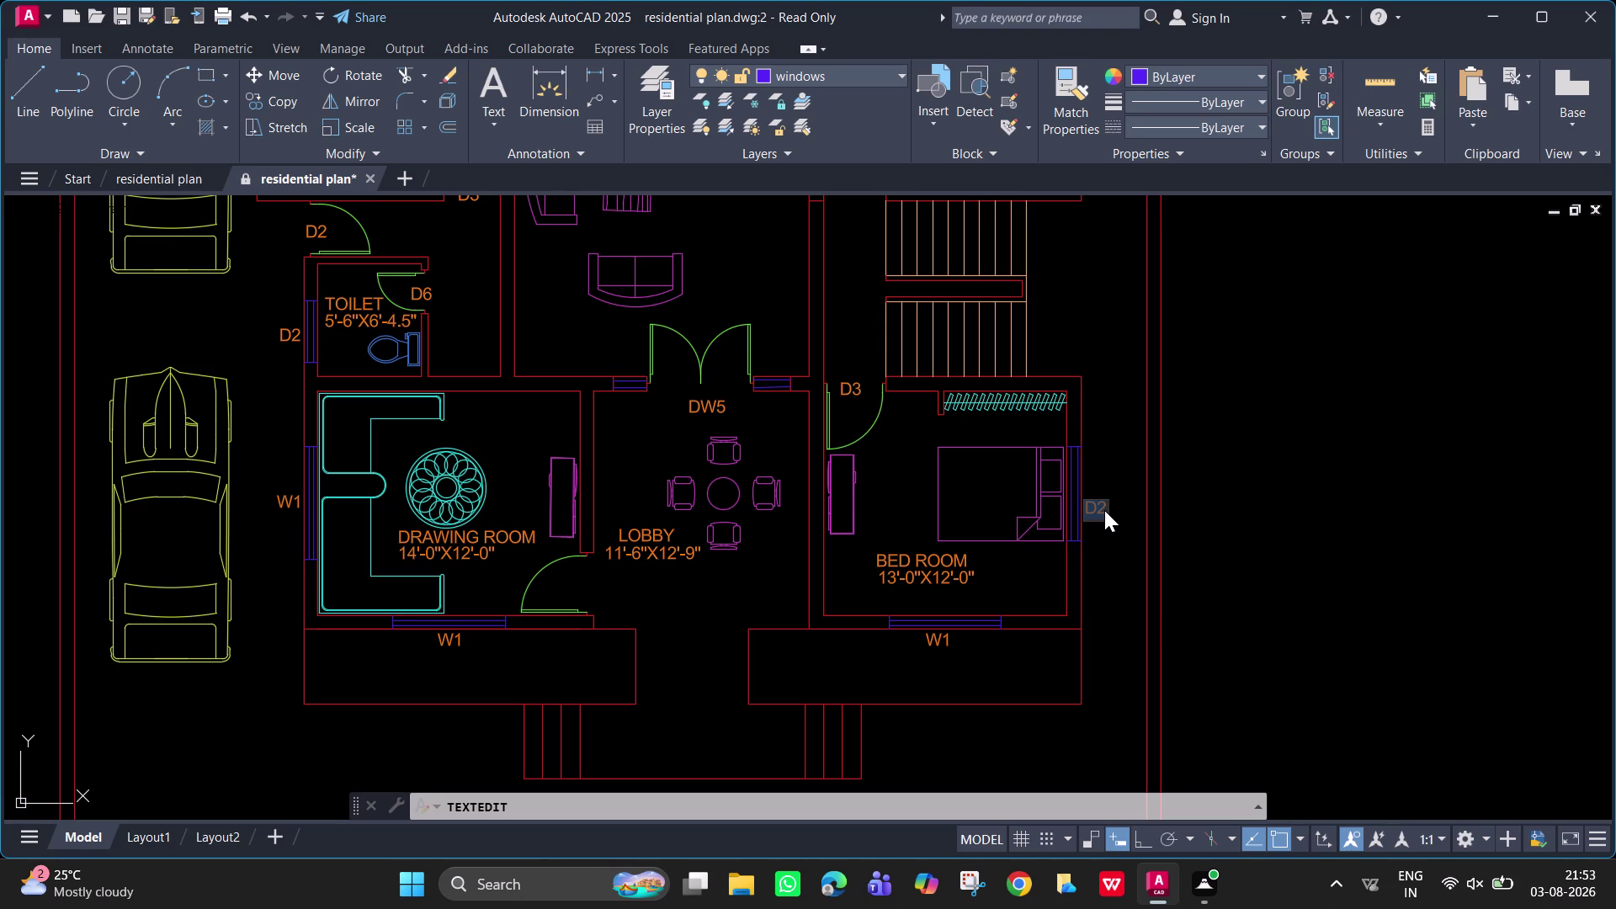
text(W2)
key(Return)
key(Return)
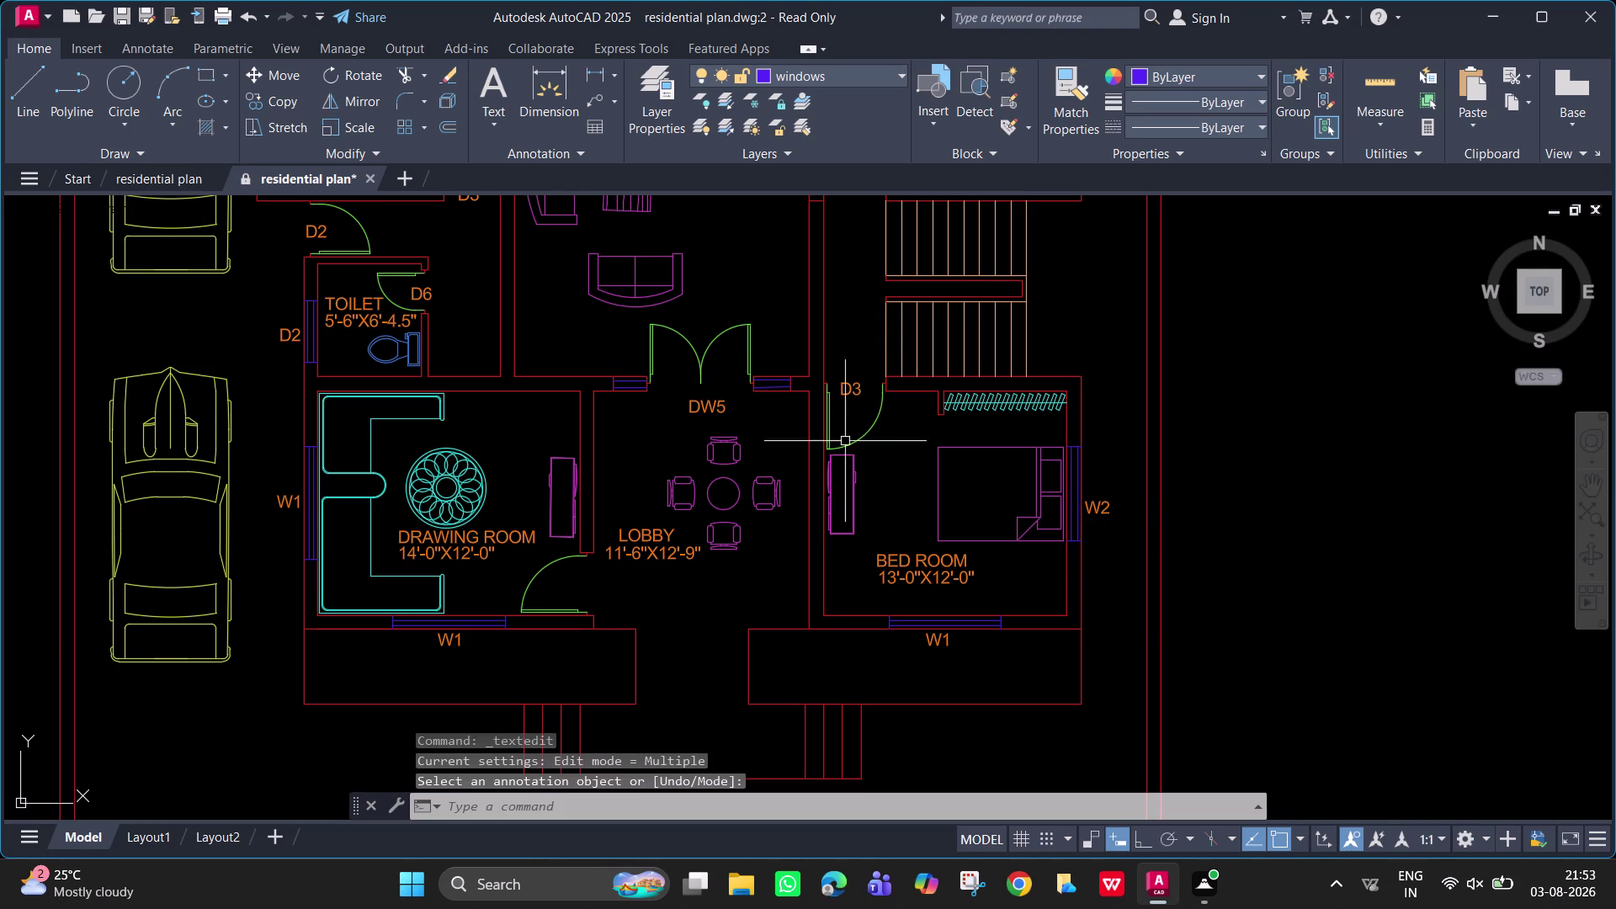
middle_drag(920, 480, 799, 739)
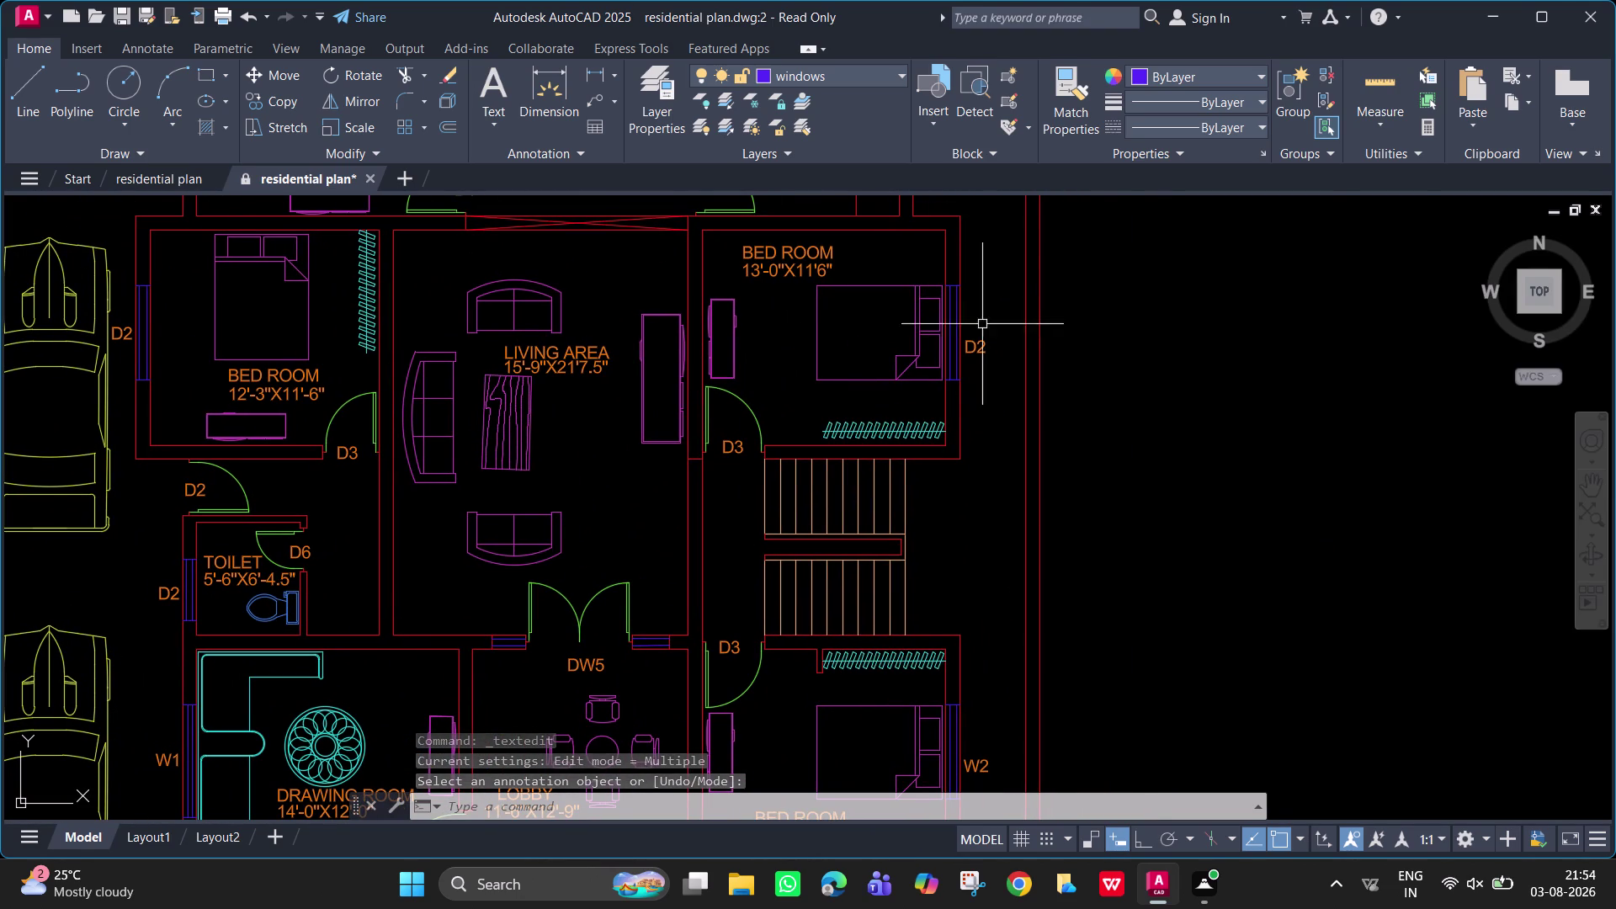
double_click(977, 351)
key(w)
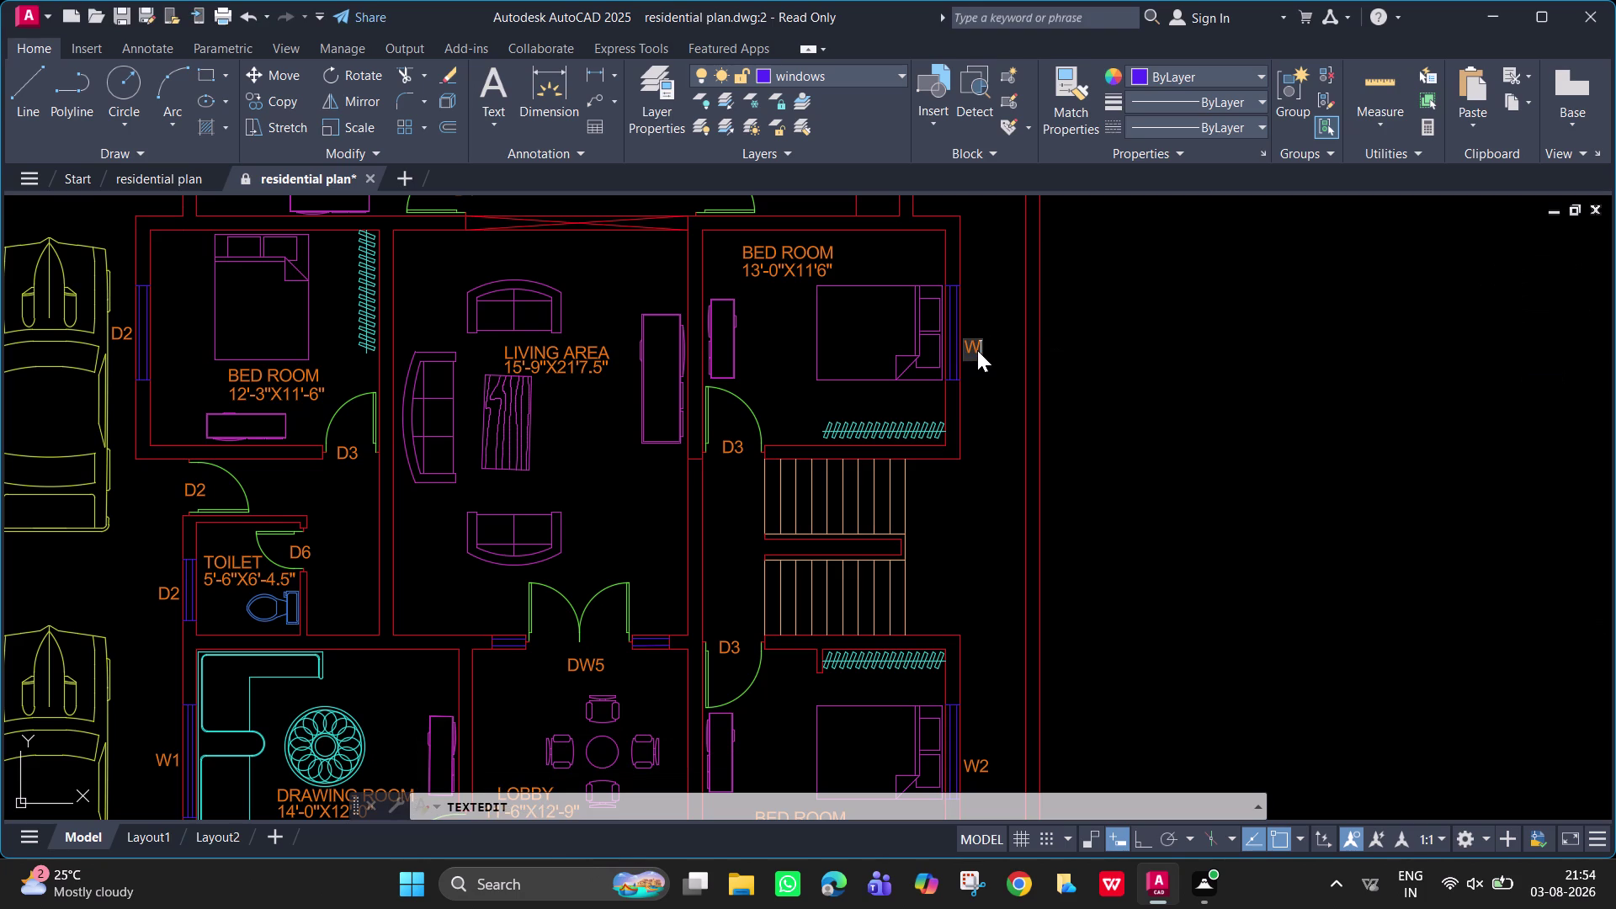
key(2)
key(Return)
key(Return)
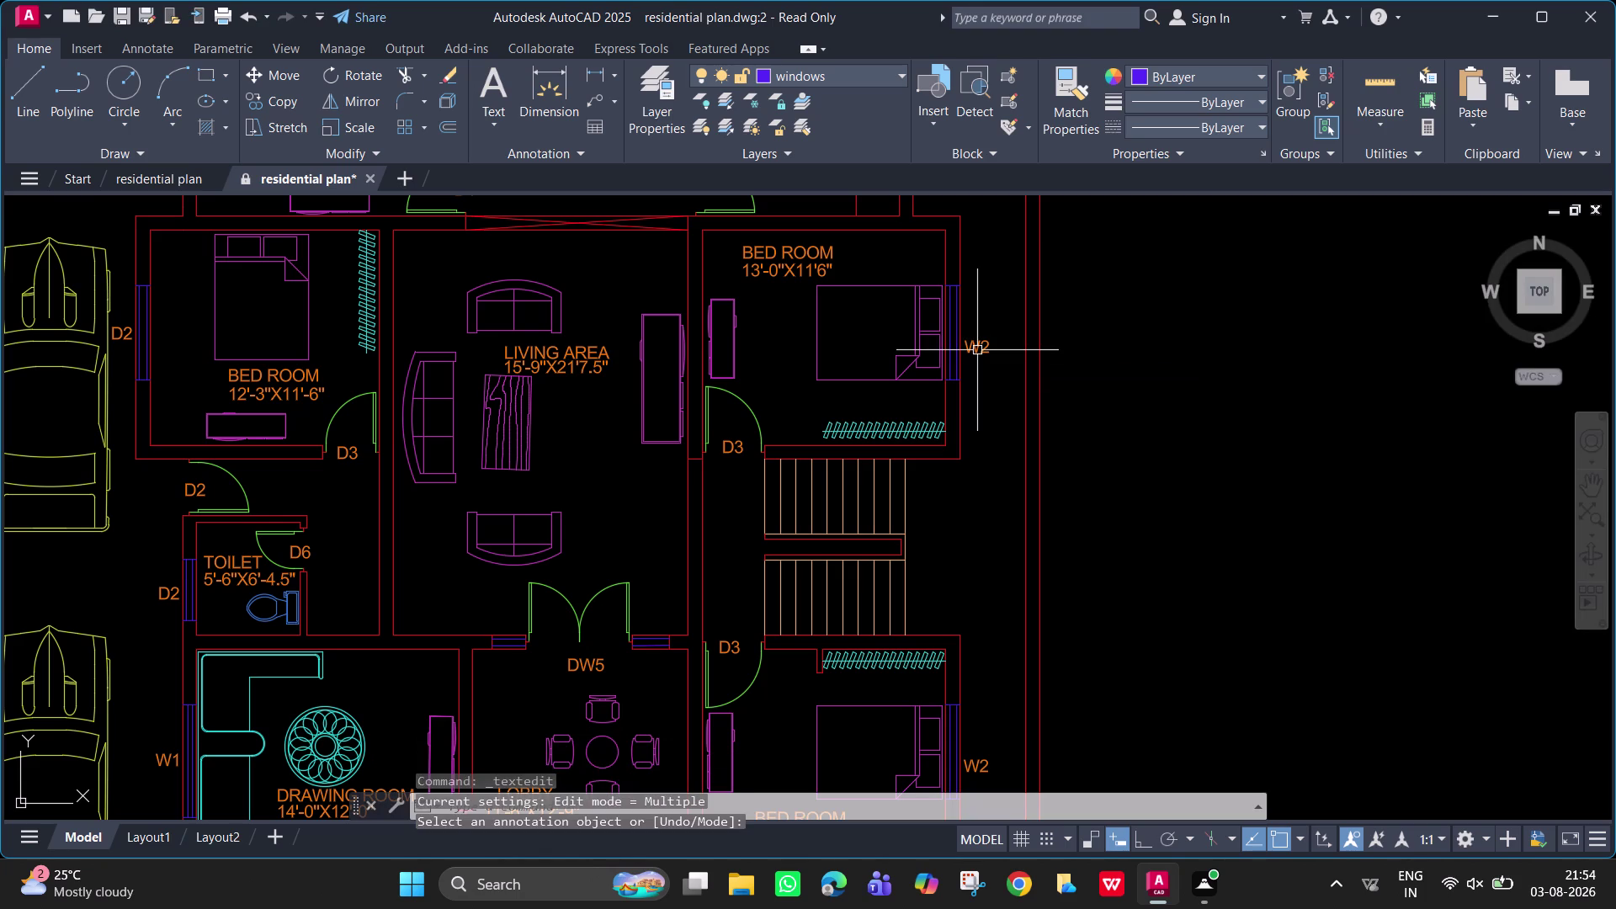
Start retagging the kitchen side window as W3, then cancel, leaving D2.
middle_drag(997, 411, 1040, 717)
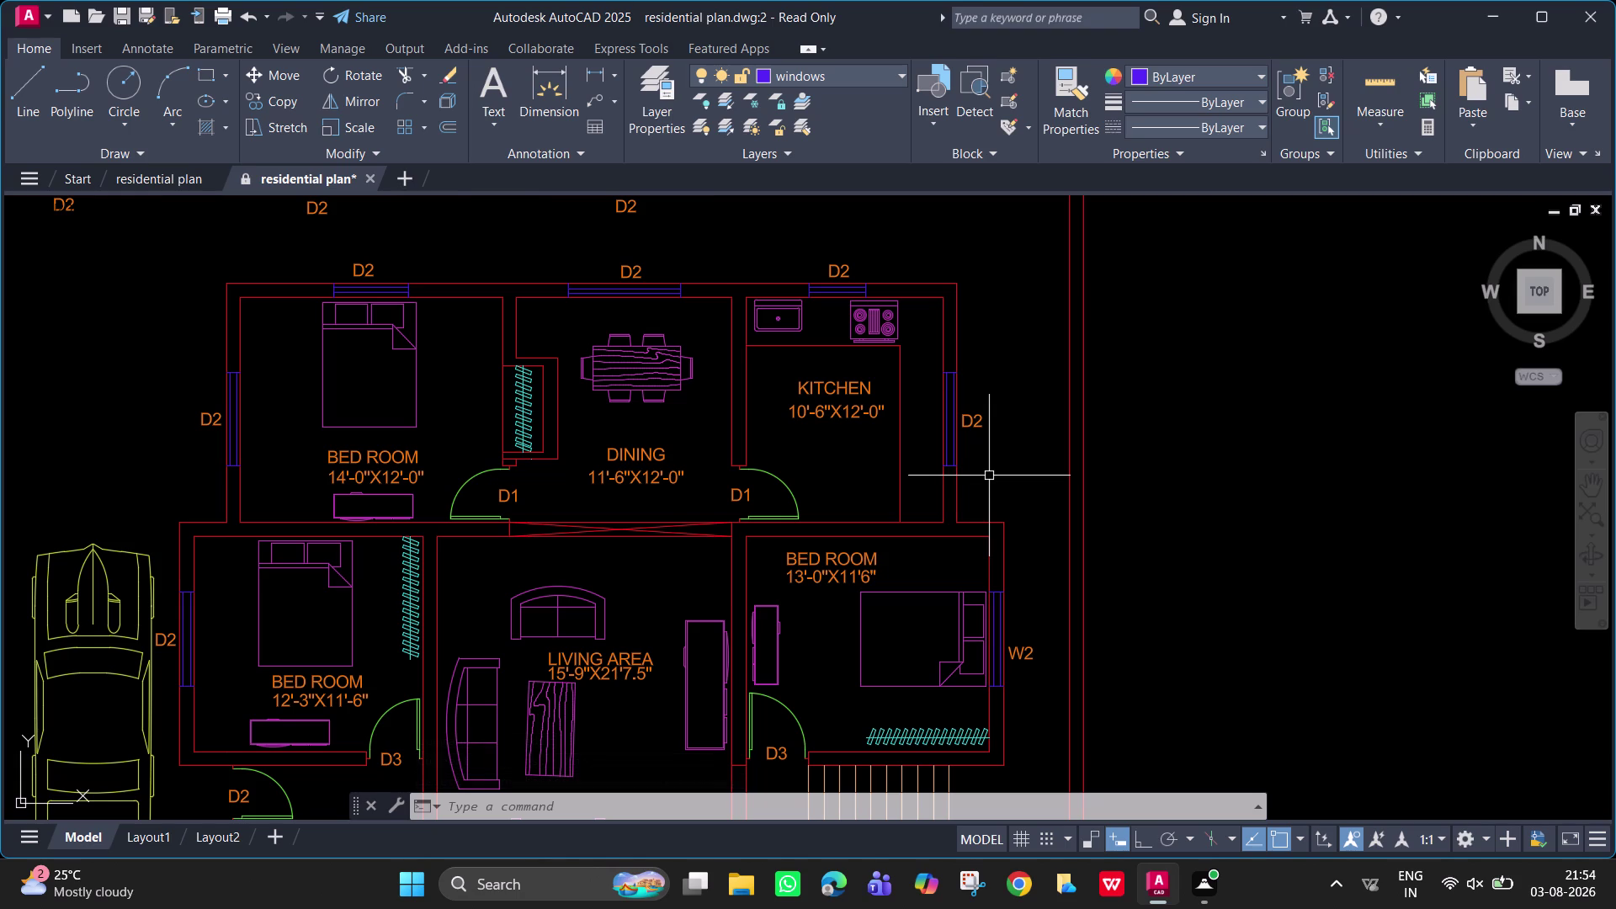
triple_click(984, 425)
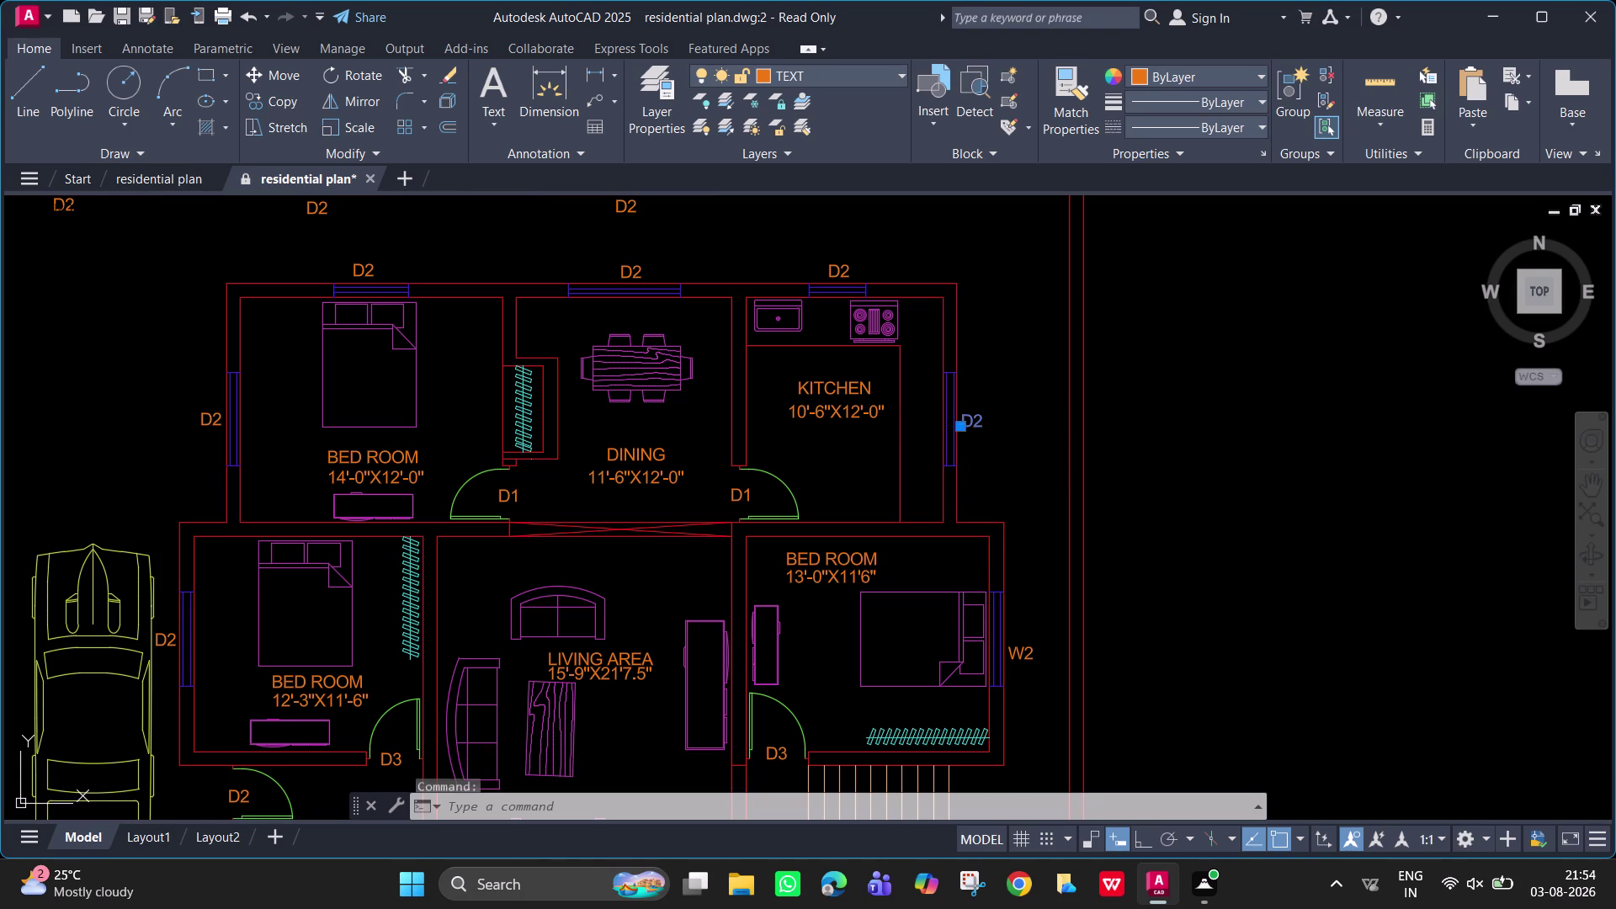
text(W3)
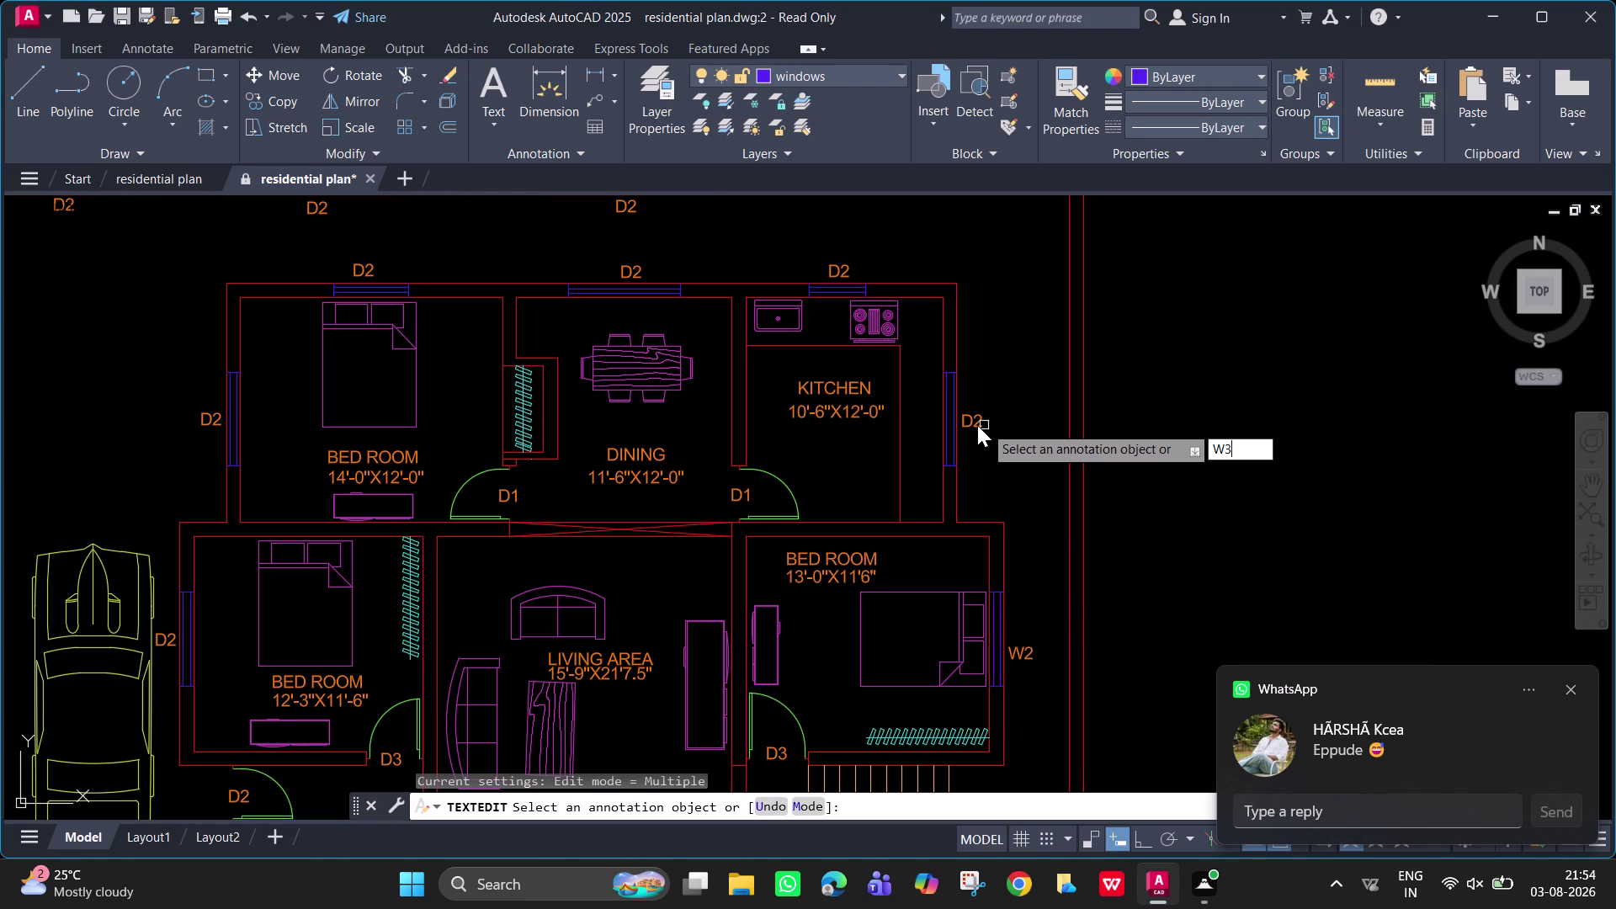
key(Escape)
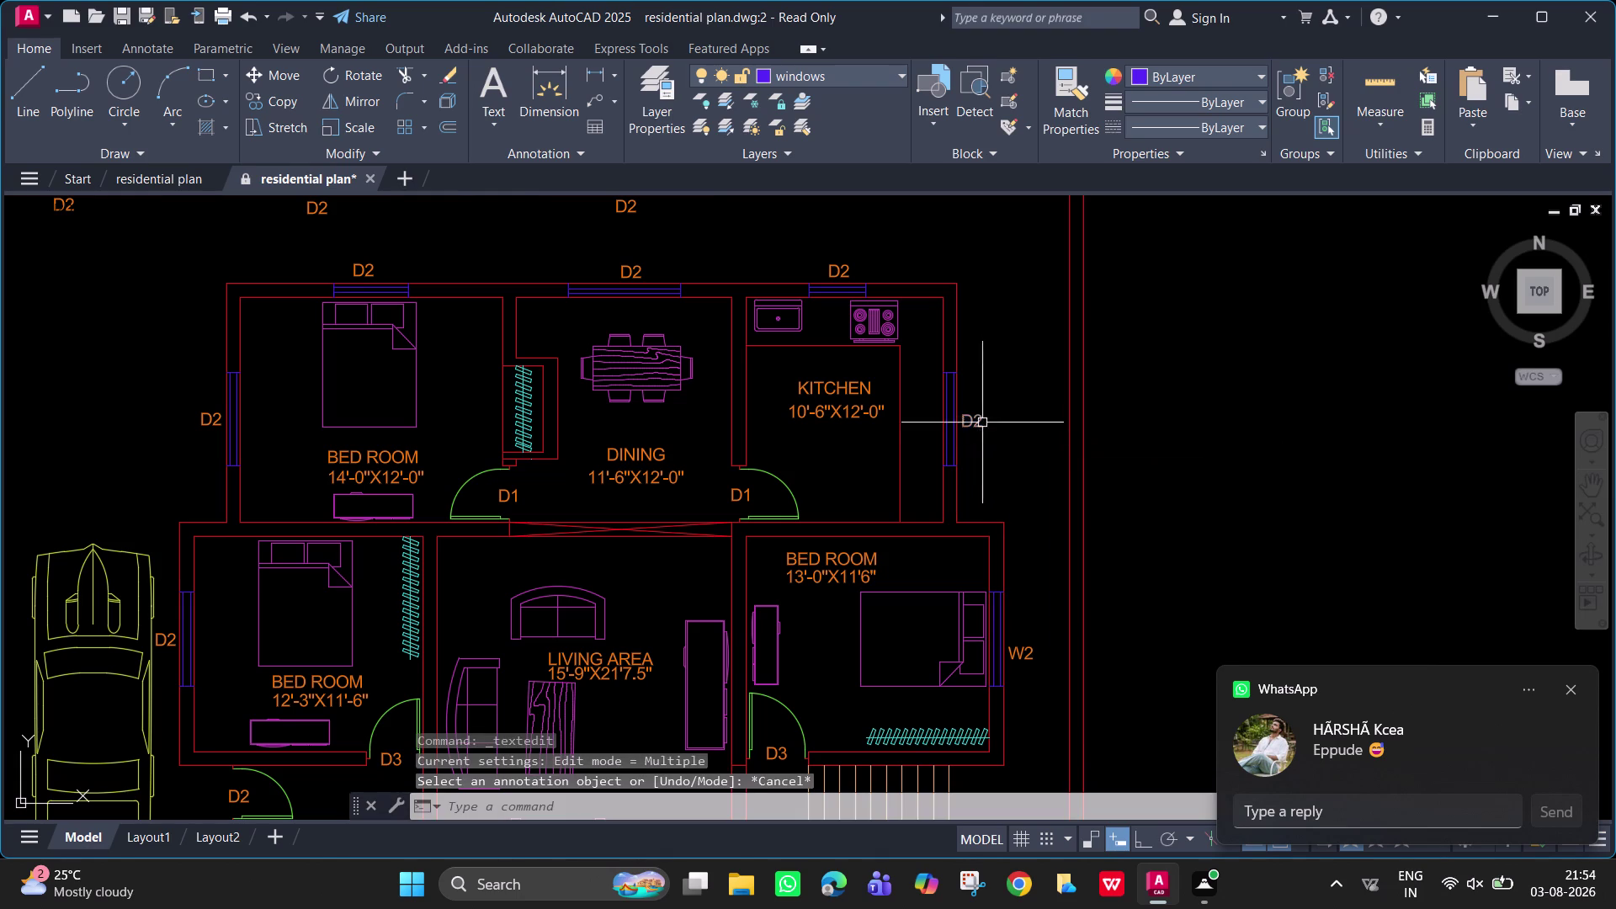